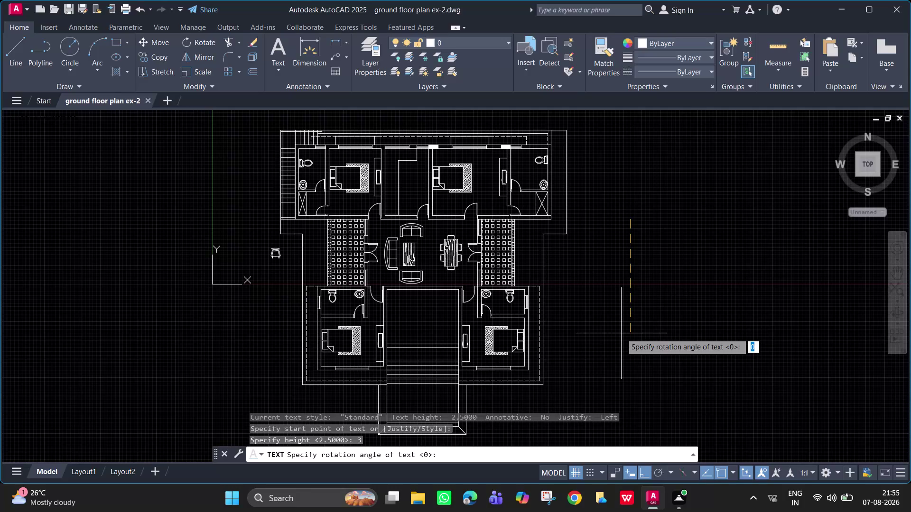
Complete the first BED ROOM label at 0 rotation.
key(0)
key(Return)
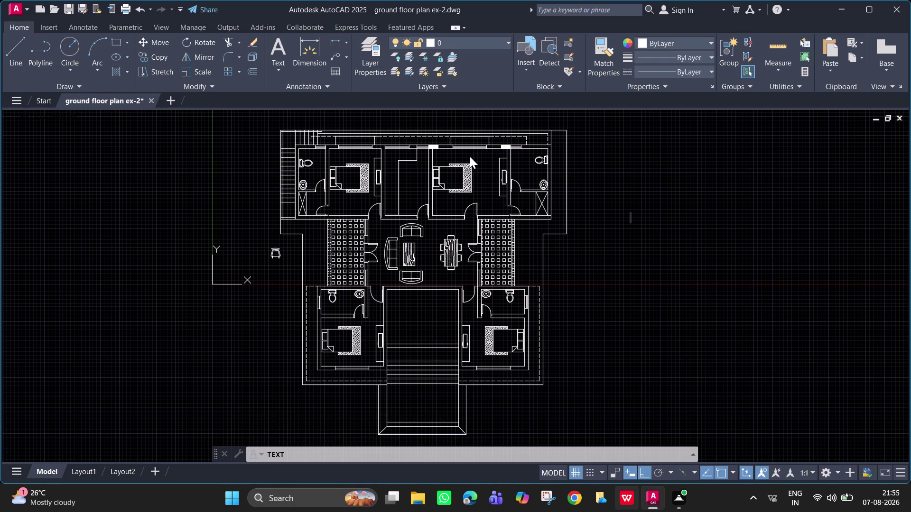
text(BED R)
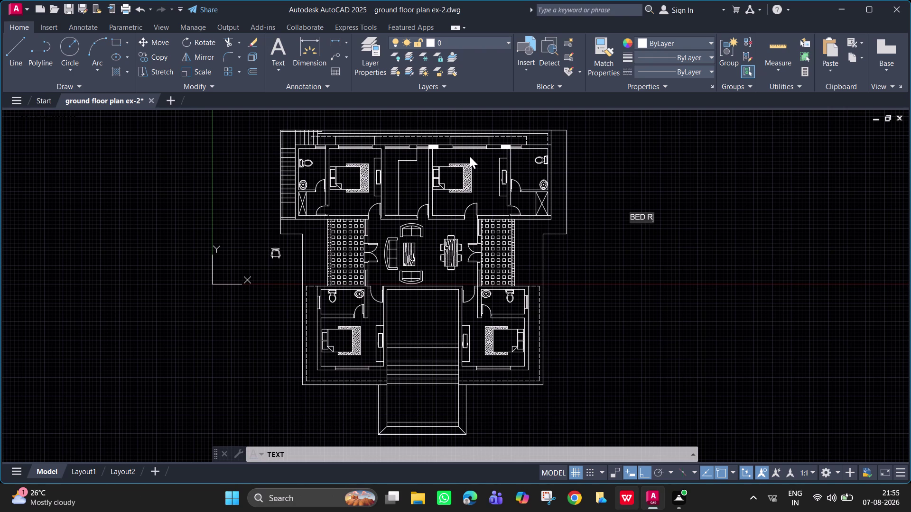
text(O)
text(OM)
key(Return)
key(Return)
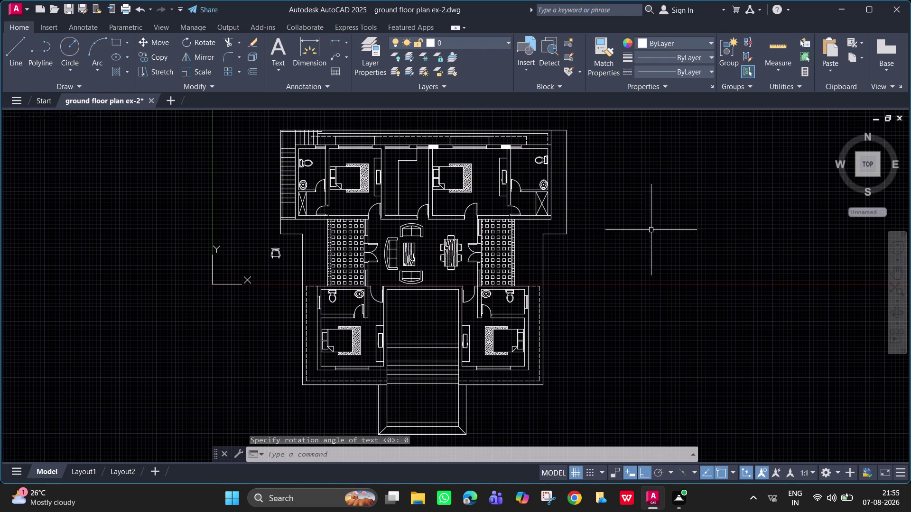
Erase the selected object and pan to leave space right of the plan.
scroll(down, 3)
scroll(up, 3)
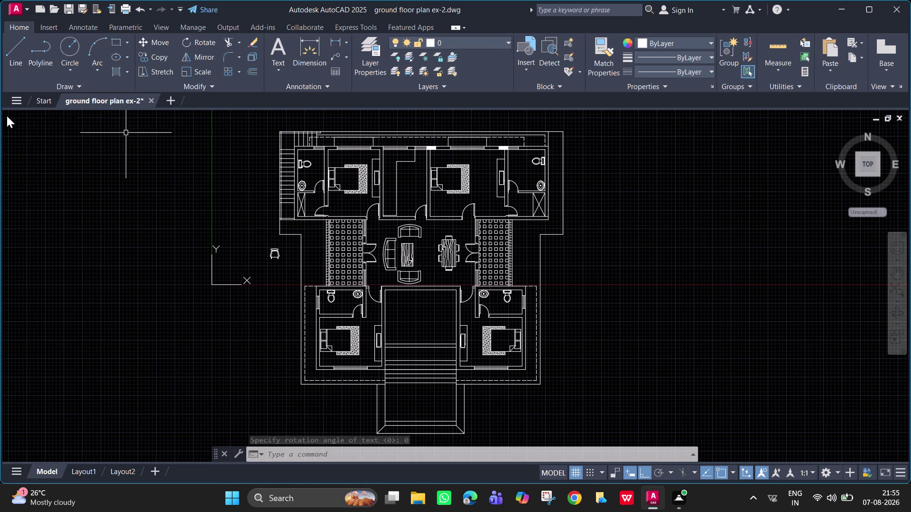
click(271, 255)
key(Delete)
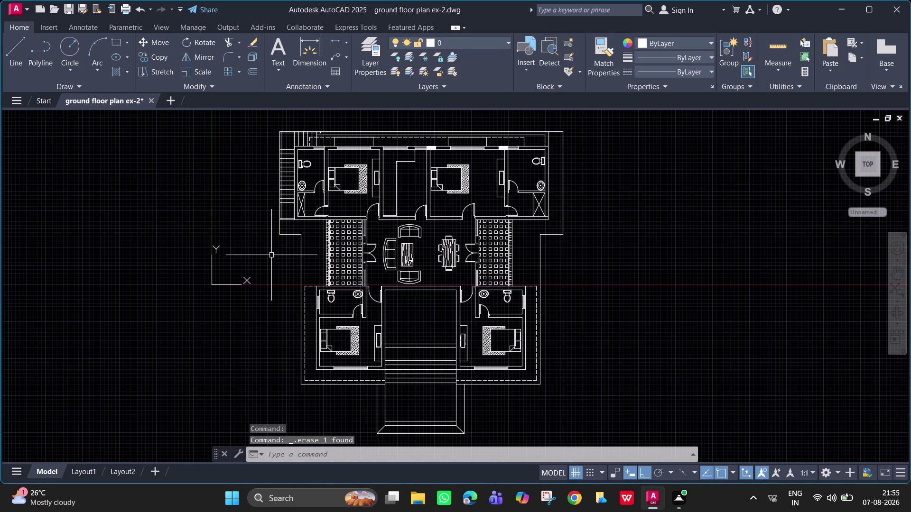
scroll(down, 3)
scroll(down, 3)
middle_drag(633, 195, 468, 160)
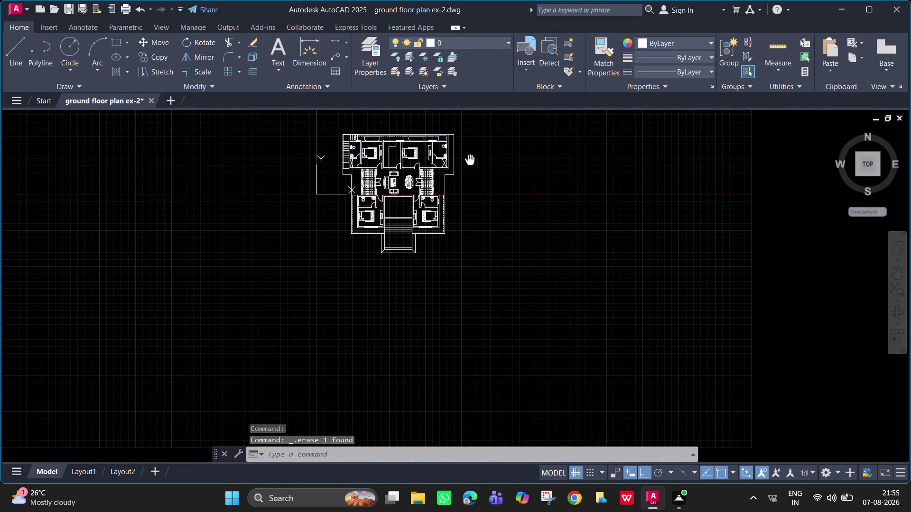
middle_drag(468, 160, 495, 189)
scroll(up, 3)
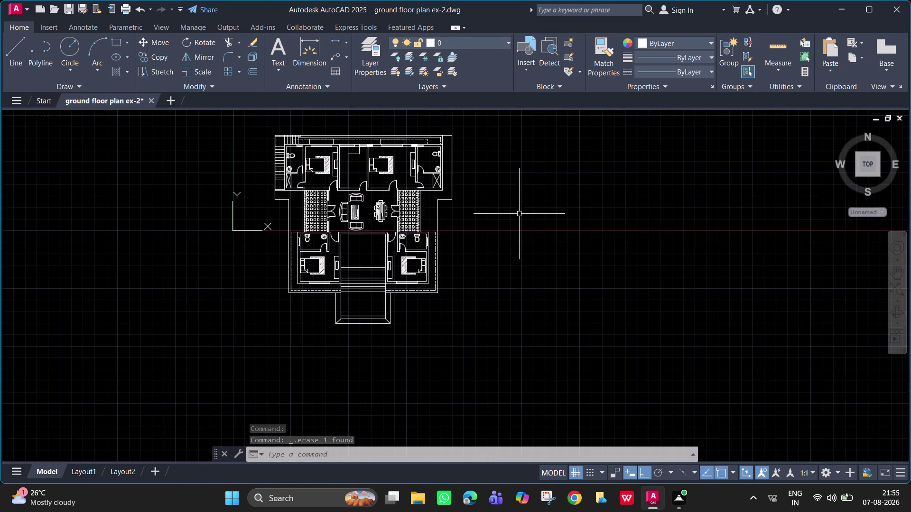
middle_drag(521, 216, 568, 281)
scroll(up, 3)
middle_drag(566, 275, 574, 252)
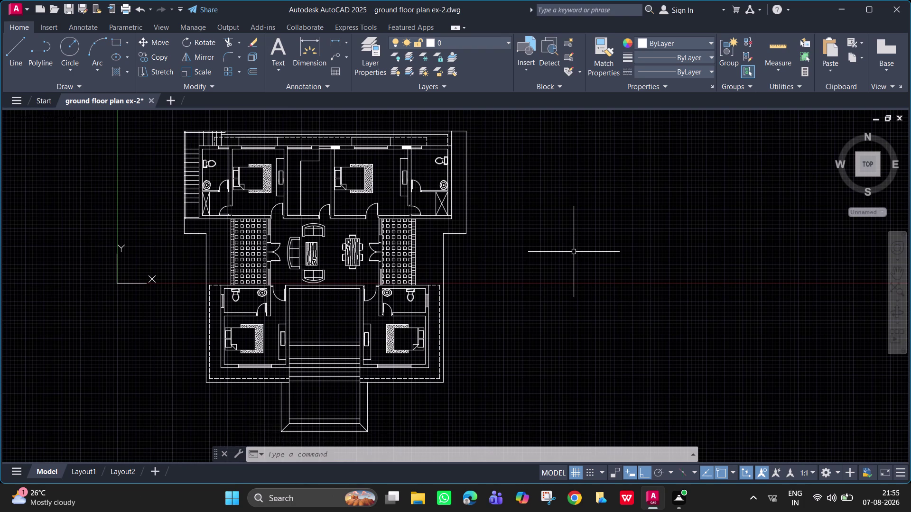
Place a BED ROOM single-line label, height 3, rotation 0, right of the plan.
text(DT)
key(space)
click(549, 206)
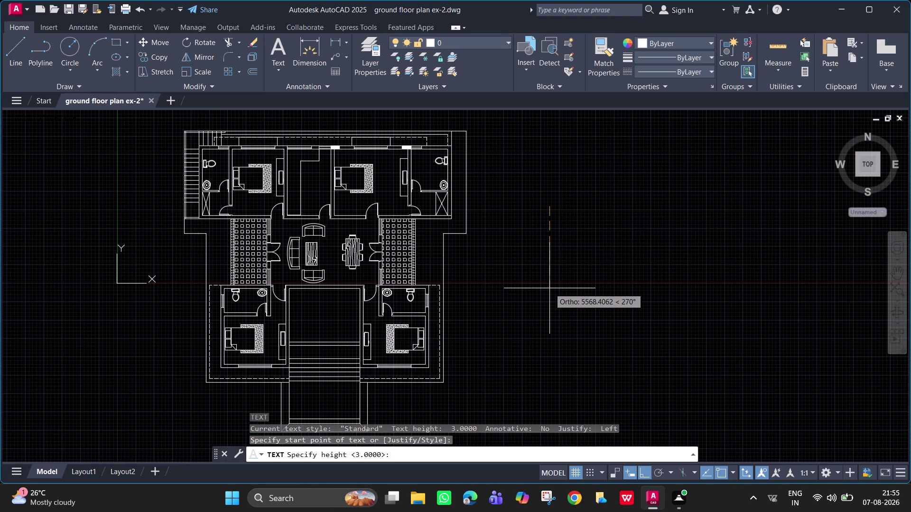
key(3)
key(Return)
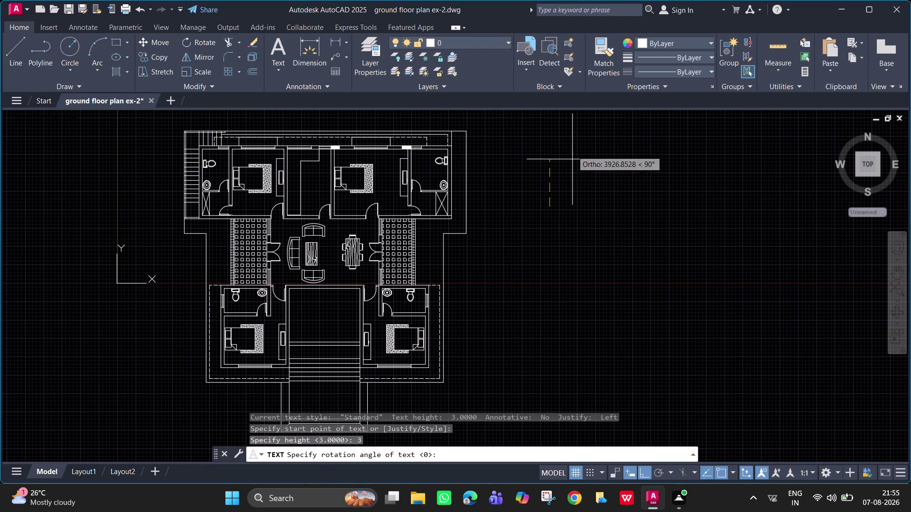
key(0)
key(Return)
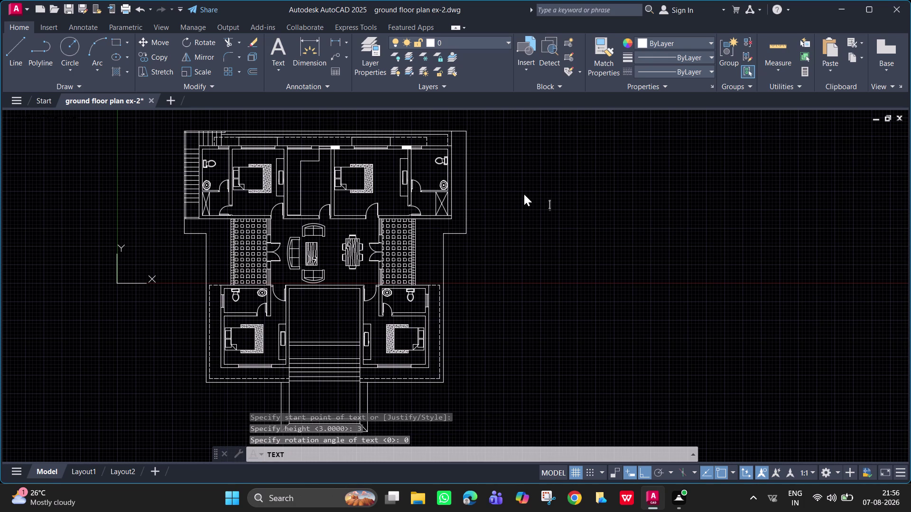
text(BE)
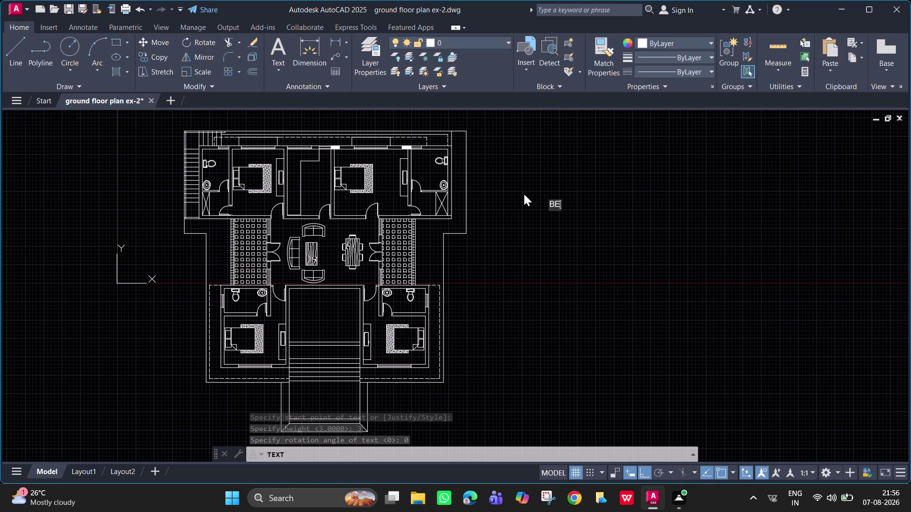
text(D ROO)
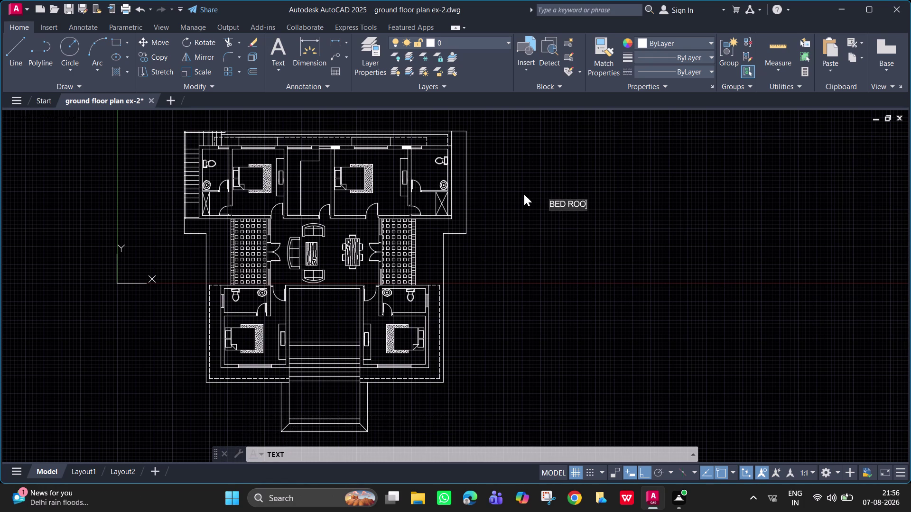
text(M)
key(space)
key(space)
key(Return)
key(Return)
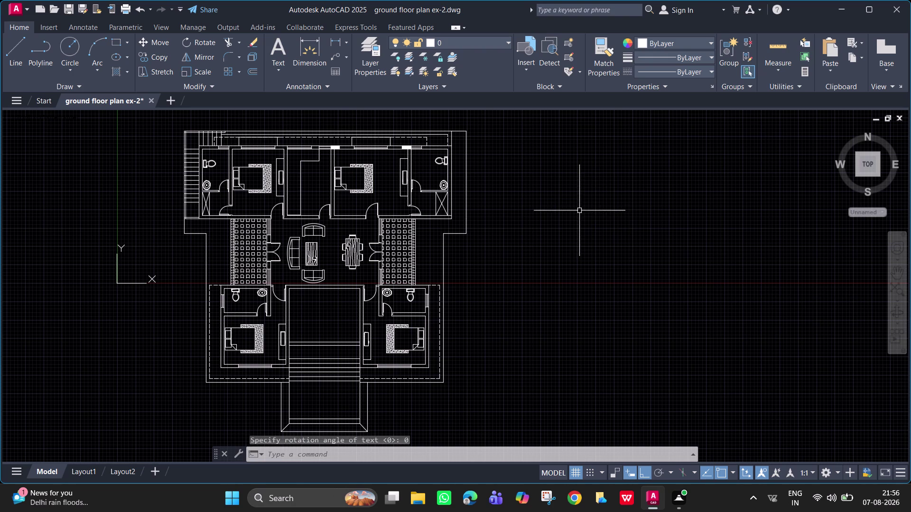
Add another height-3 BED ROOM label slightly further right.
scroll(down, 3)
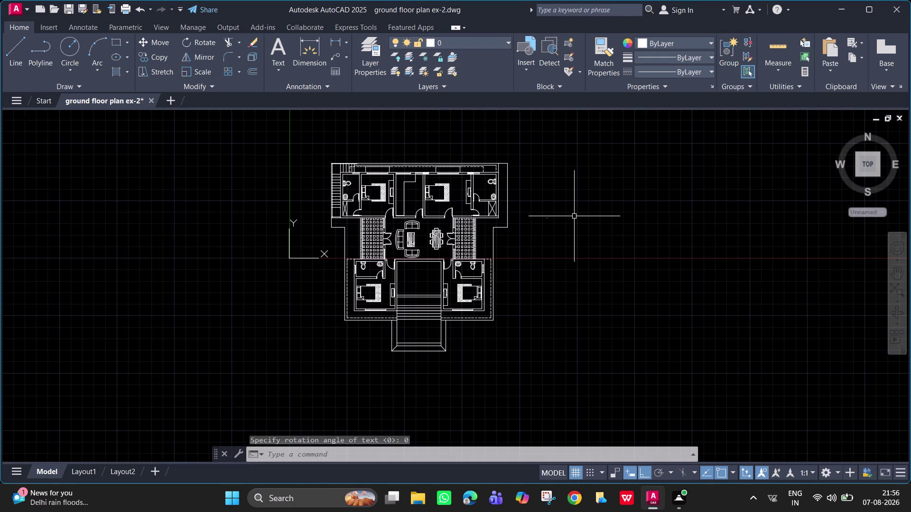
text(DT)
key(space)
click(564, 207)
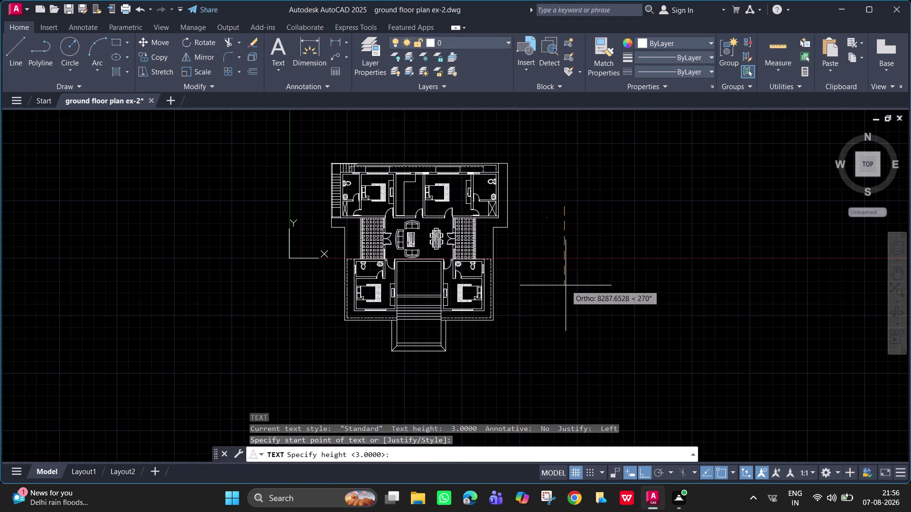
key(3)
key(Return)
key(0)
key(Return)
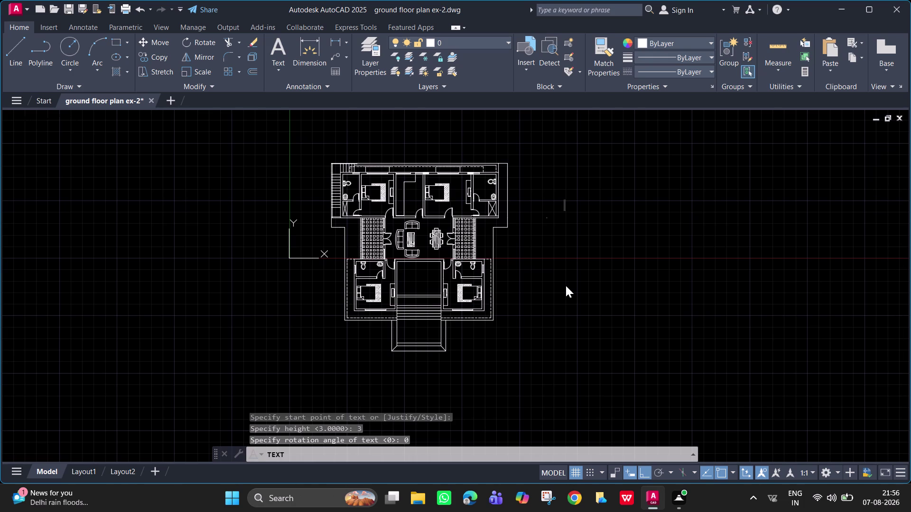
text(BED R)
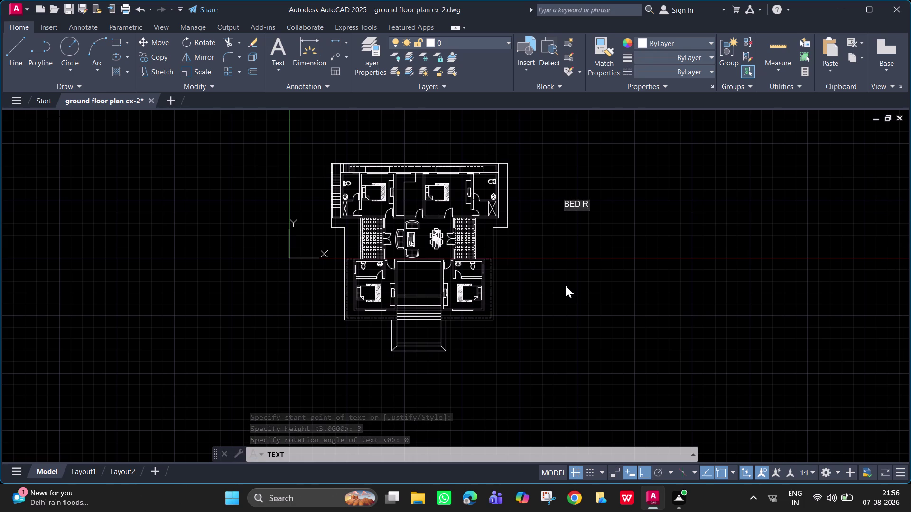
text(OOM)
key(Return)
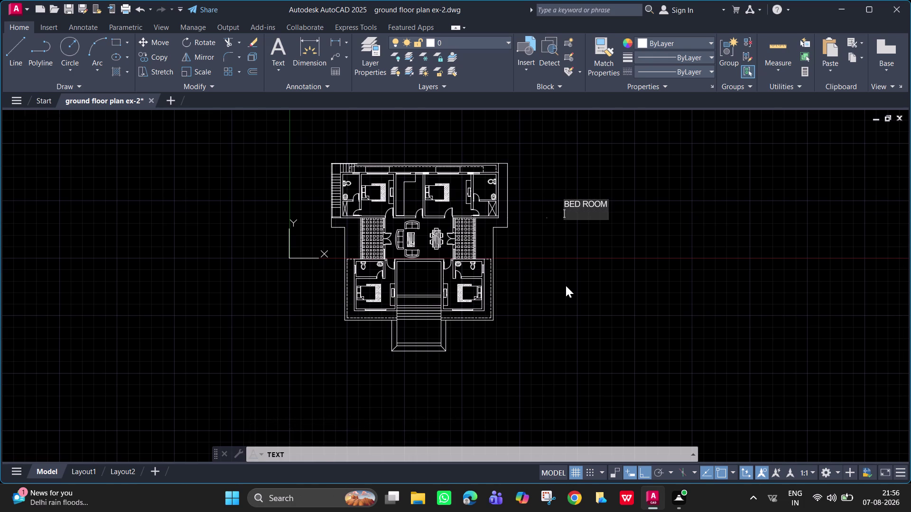
key(Return)
key(Return)
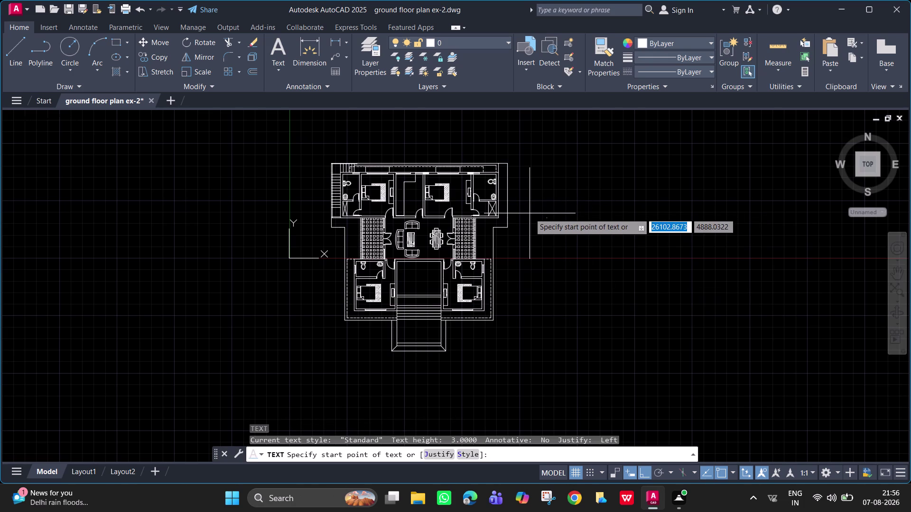
Pan and zoom around the floor plan to bring the bedrooms into view.
scroll(down, 3)
scroll(down, 3)
middle_drag(534, 223, 742, 448)
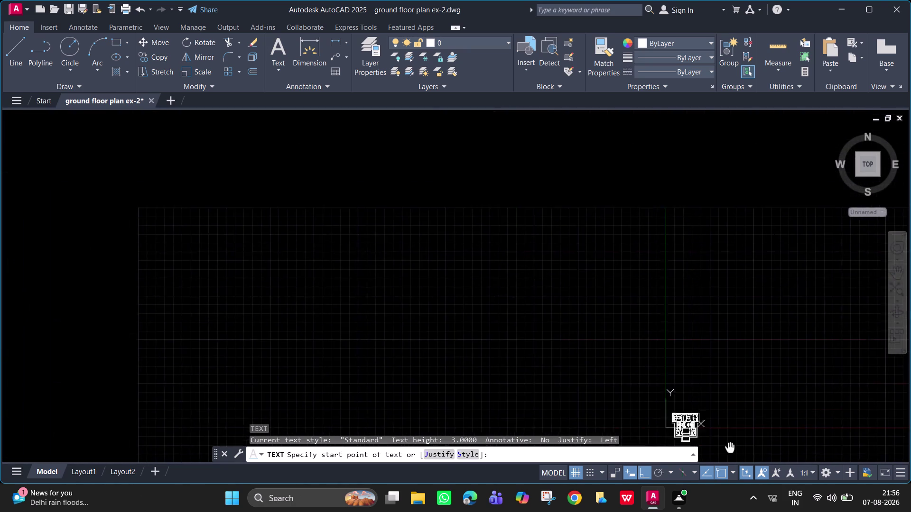
middle_drag(742, 448, 419, 339)
scroll(up, 3)
middle_drag(409, 289, 573, 145)
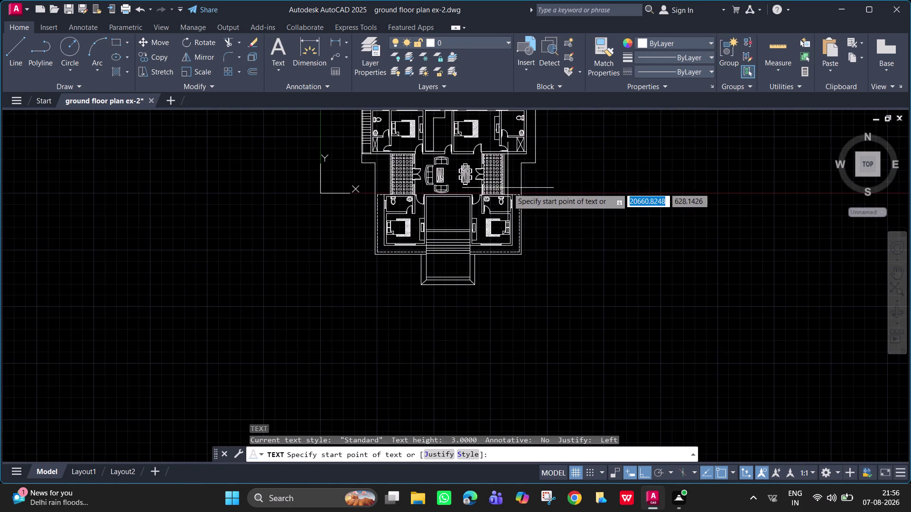
scroll(up, 3)
middle_drag(508, 188, 701, 482)
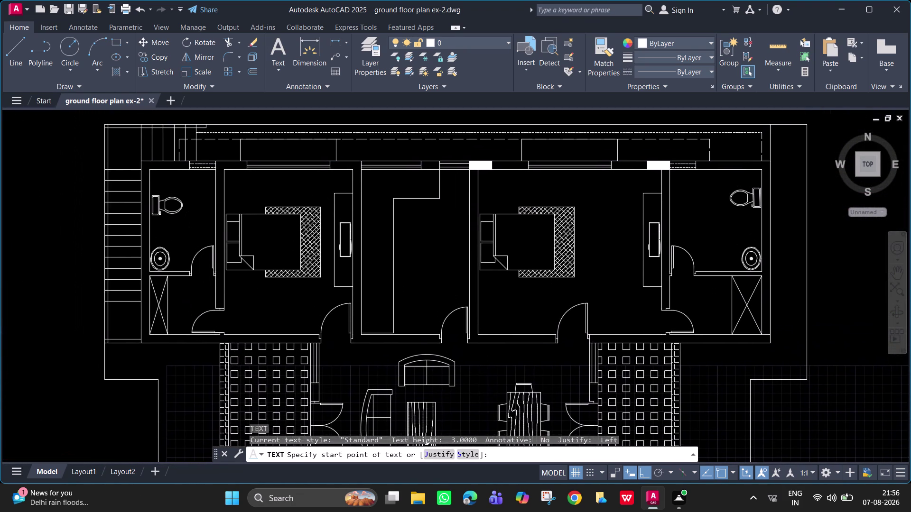
middle_drag(701, 482, 556, 242)
middle_drag(569, 202, 667, 77)
middle_drag(497, 300, 531, 202)
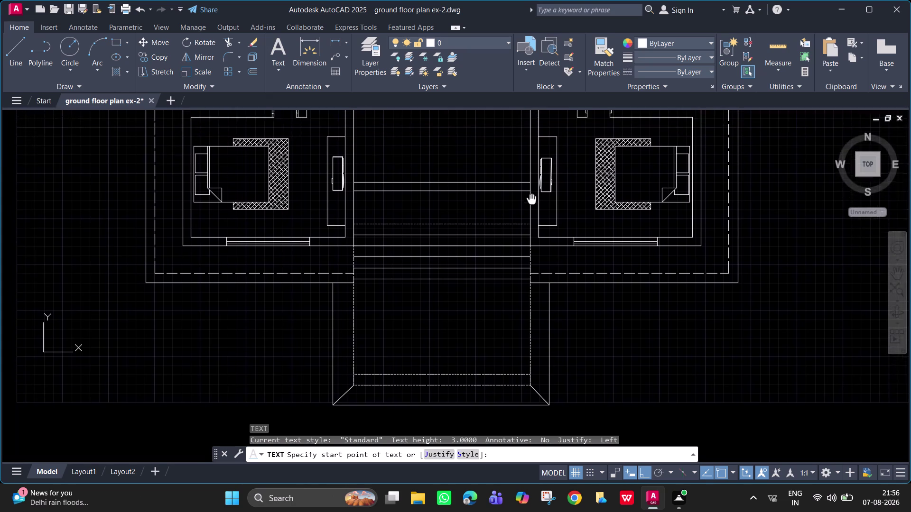
middle_drag(532, 203, 480, 318)
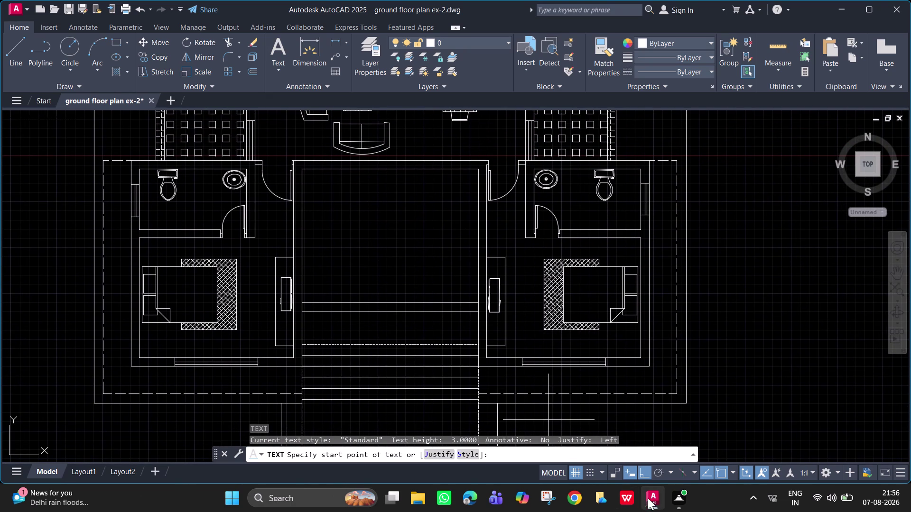
Switch off orthogonal mode and automatic constraint inference in the status bar.
click(651, 471)
click(644, 471)
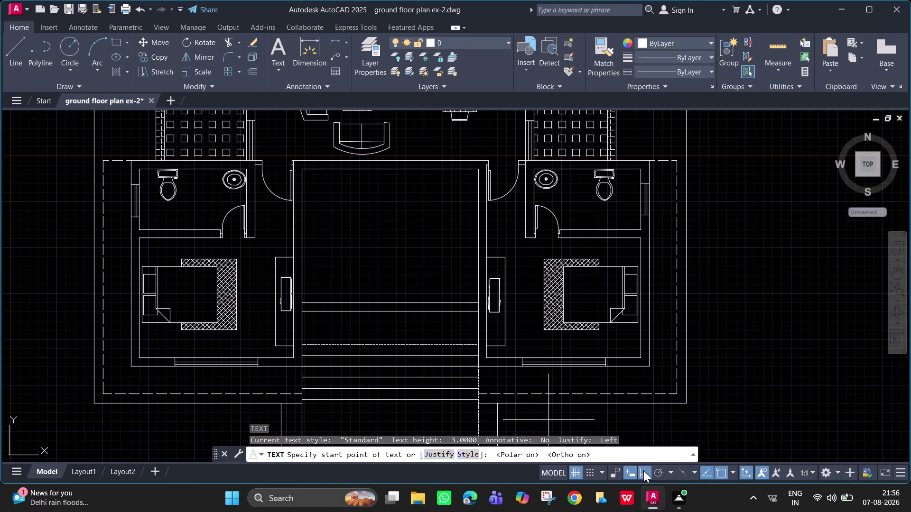
click(636, 472)
click(642, 471)
click(610, 470)
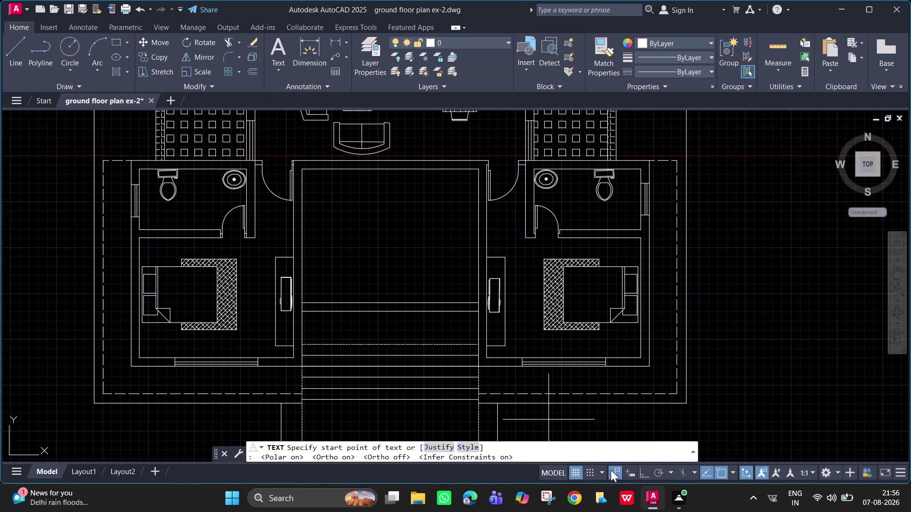
click(636, 482)
click(631, 475)
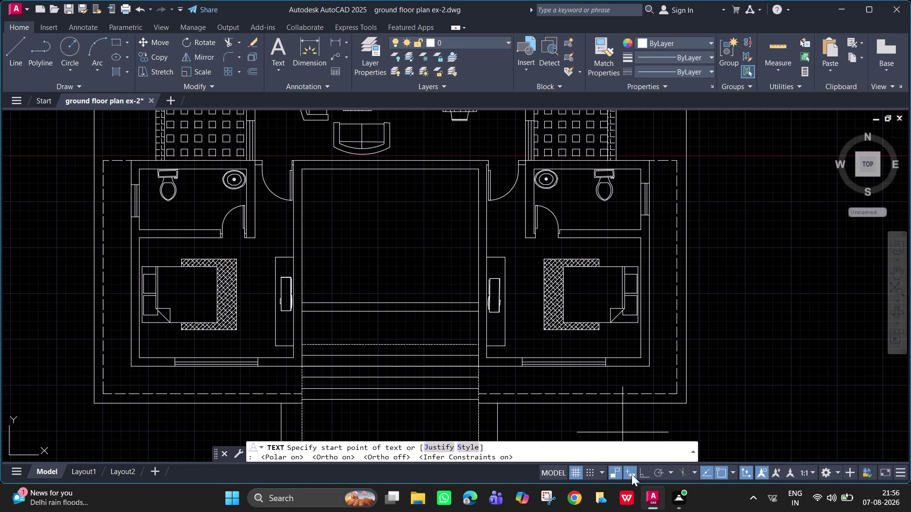
click(608, 474)
click(613, 474)
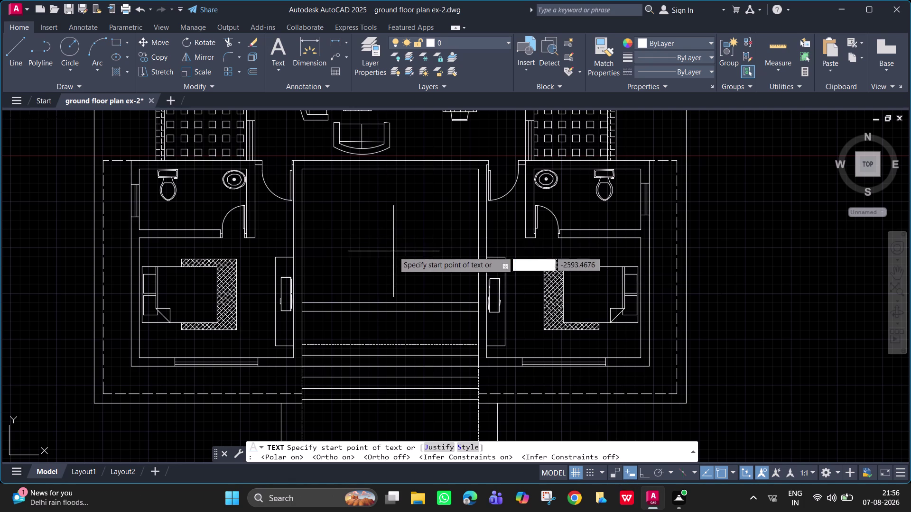
Centre the upper-left bedroom and cancel a mistaken DT command.
middle_drag(402, 262, 487, 419)
middle_drag(396, 217, 458, 351)
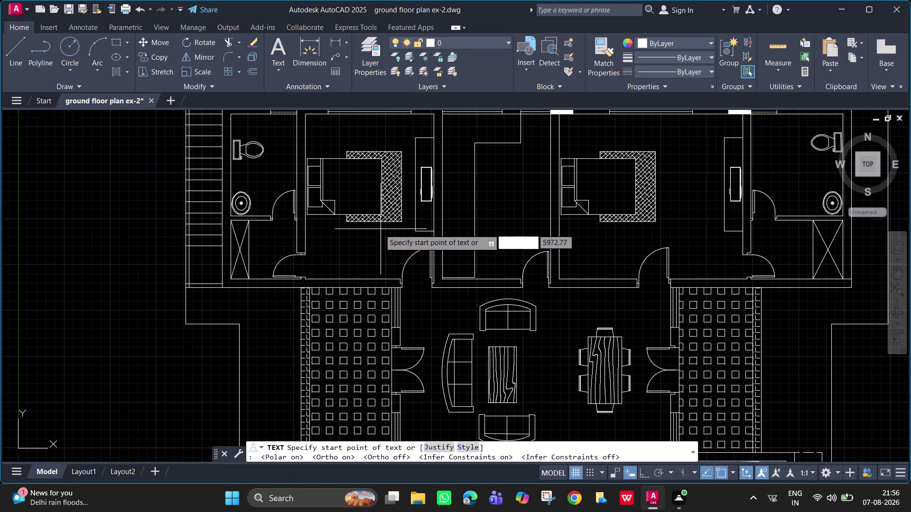
scroll(up, 3)
middle_drag(379, 229, 371, 234)
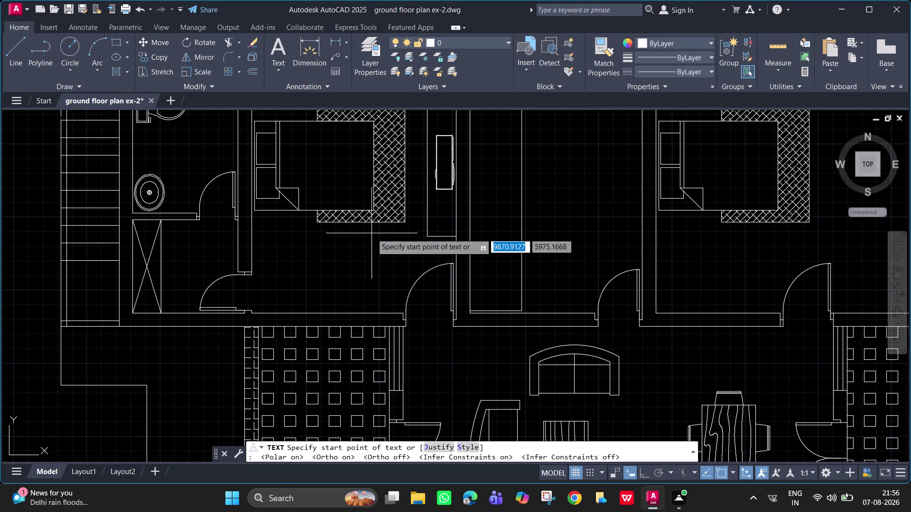
text(DT)
key(space)
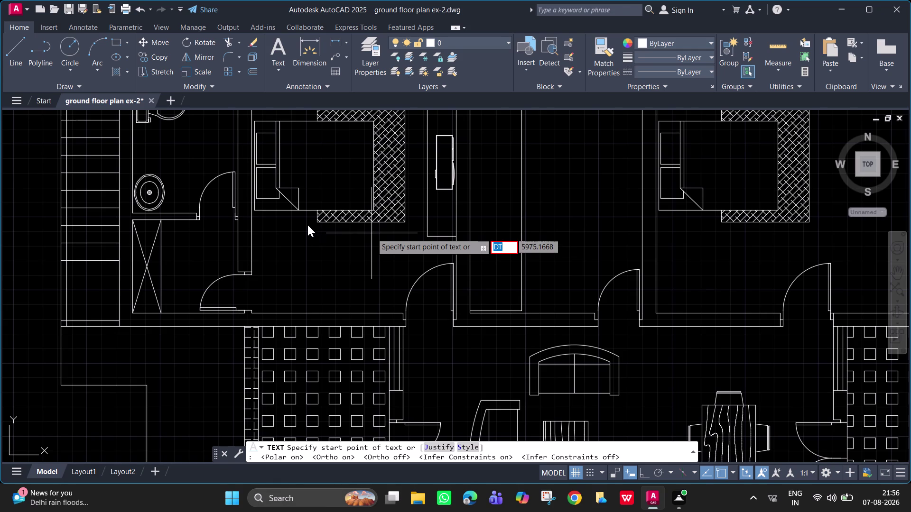
key(Escape)
key(Escape)
key(Escape)
Type a BED ROOM label, height 3, rotation 0, inside the upper-left bedroom.
text(DT)
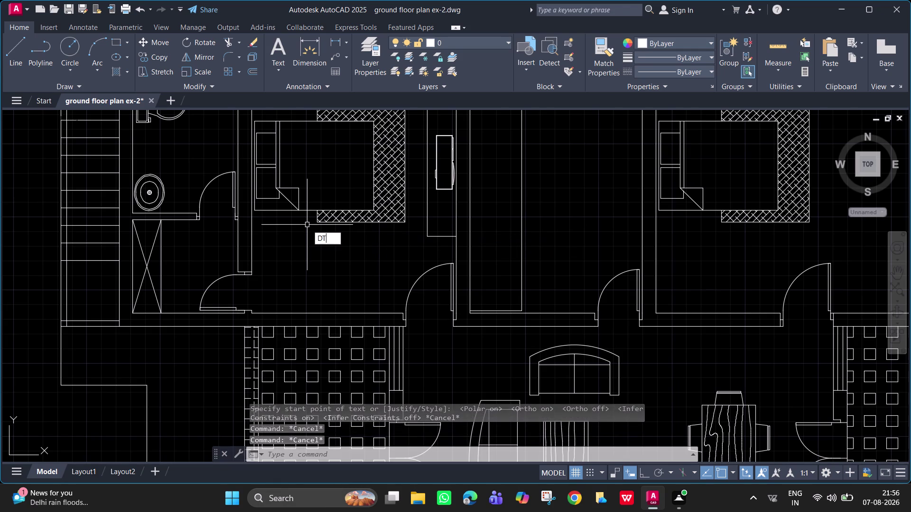
key(space)
click(292, 246)
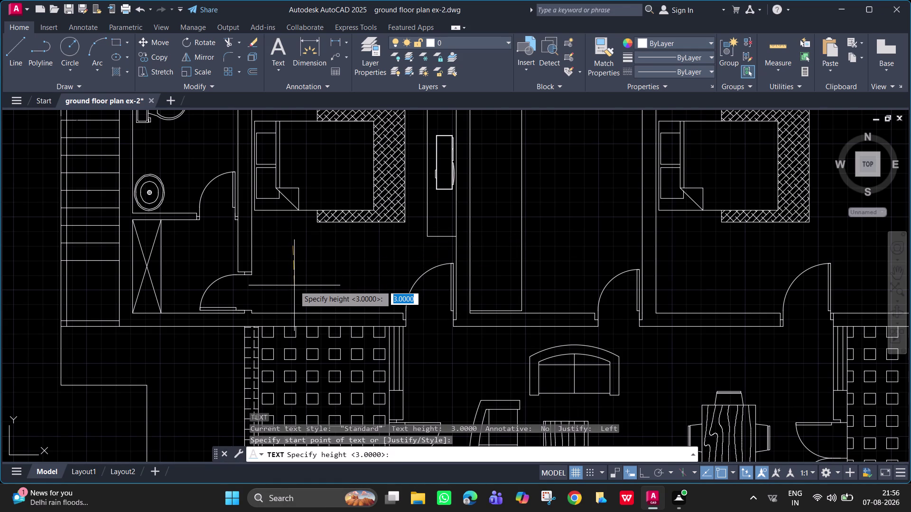
key(3)
key(Return)
key(0)
key(Return)
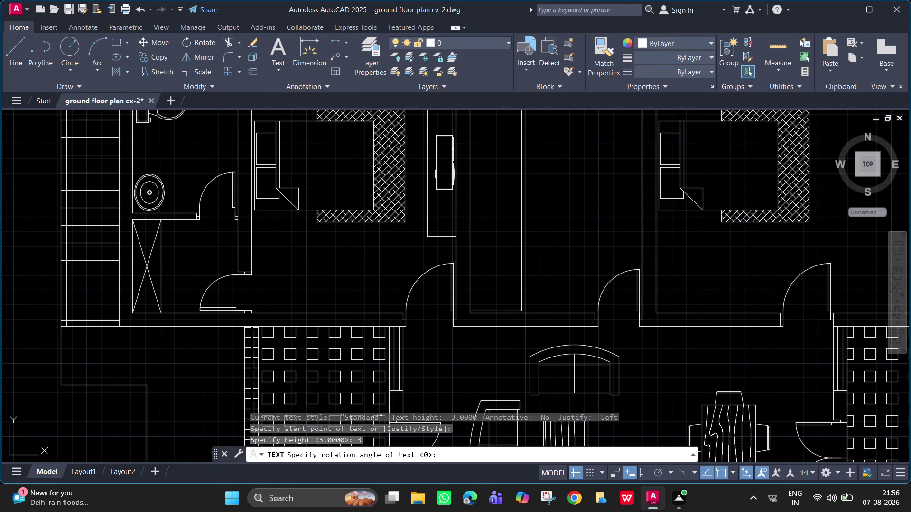
text(BE)
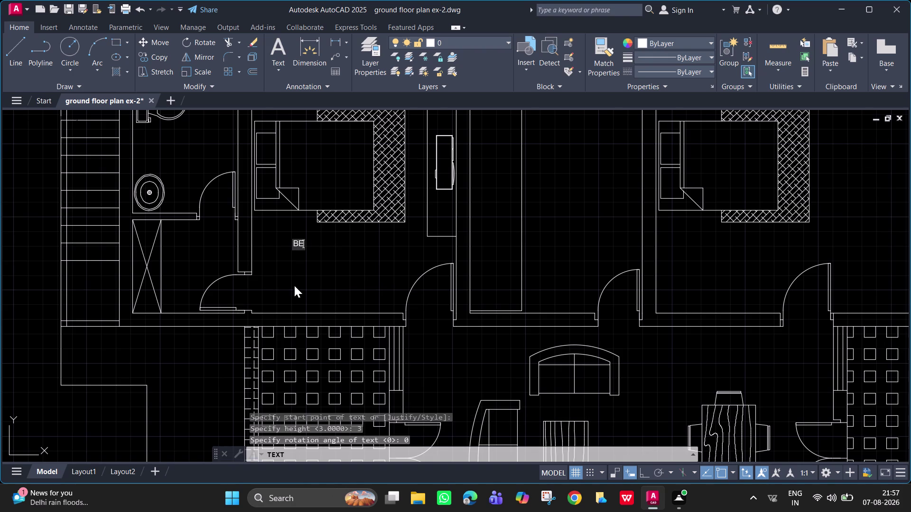
text(D ROOM)
key(Return)
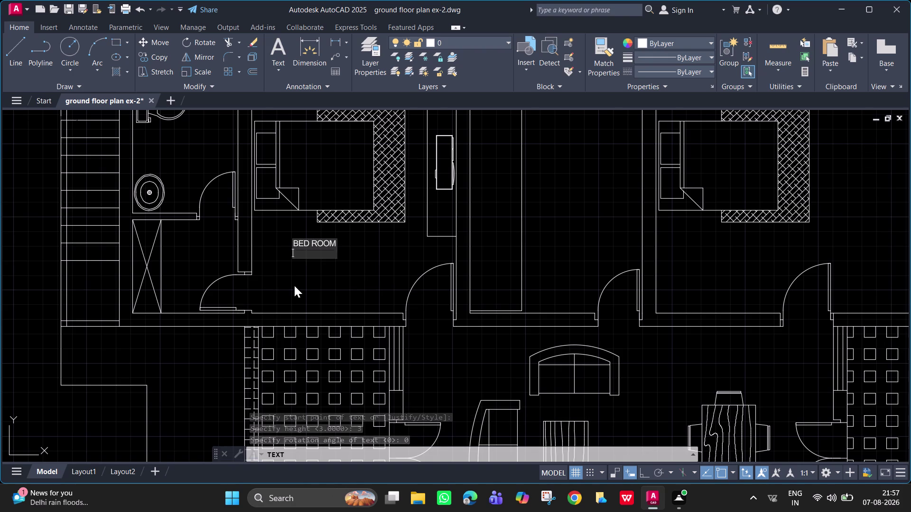
key(Return)
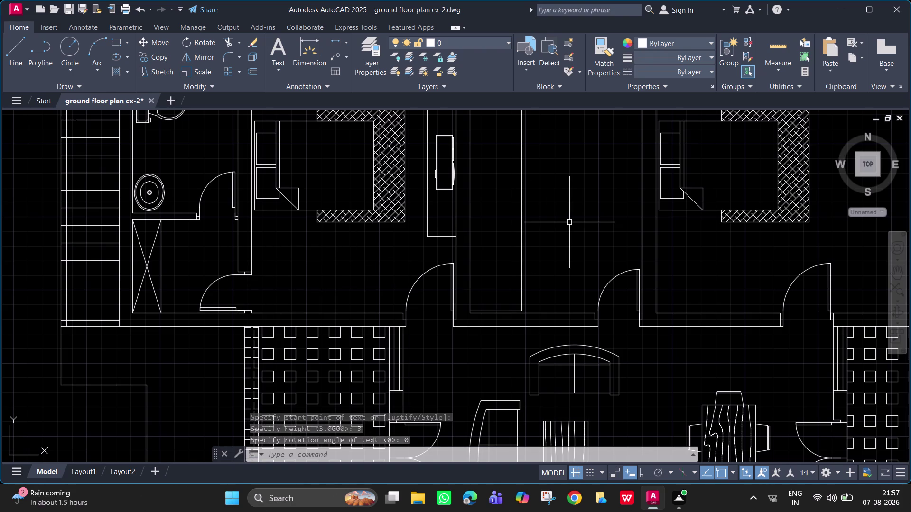
Recentre the whole house plan in view and save the drawing.
scroll(down, 3)
scroll(down, 3)
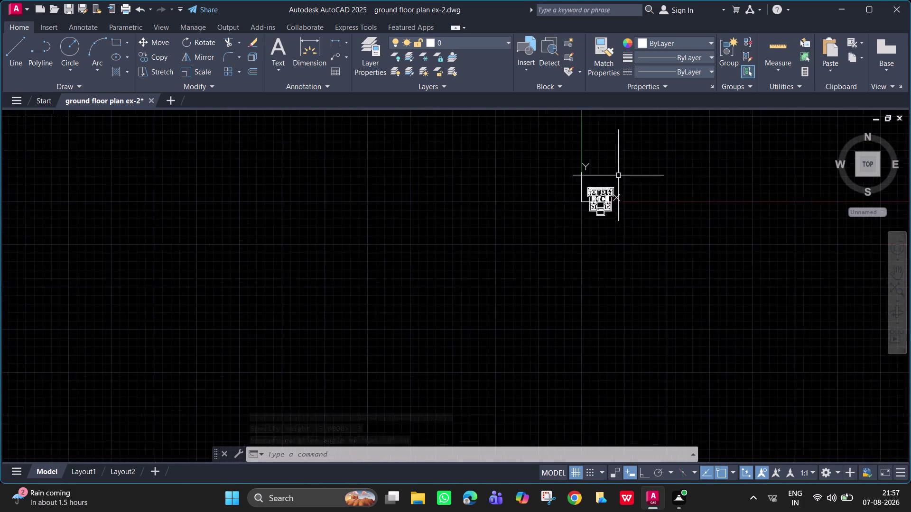
scroll(down, 3)
scroll(down, 3)
middle_drag(736, 225, 635, 263)
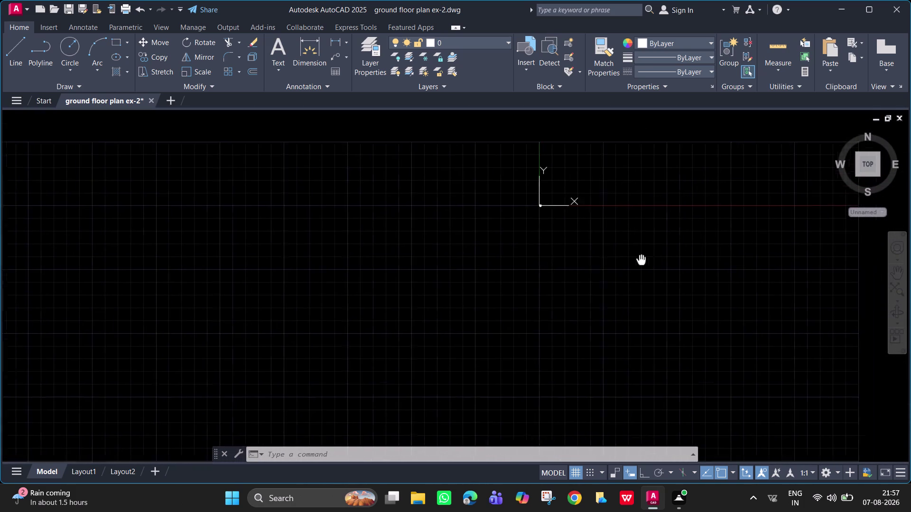
middle_drag(636, 263, 598, 274)
scroll(up, 3)
middle_drag(520, 194, 501, 279)
scroll(down, 3)
scroll(up, 3)
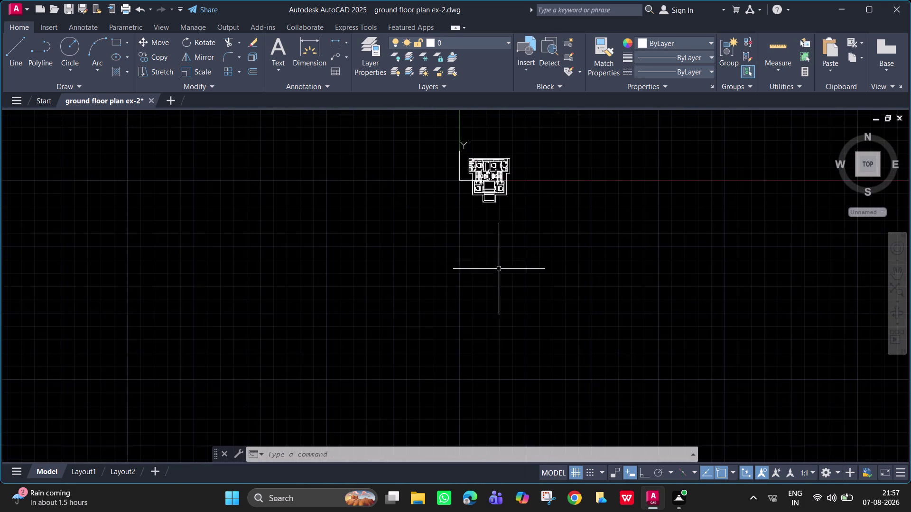
scroll(up, 3)
middle_drag(499, 269, 483, 369)
scroll(up, 3)
middle_drag(486, 230, 490, 299)
scroll(up, 3)
scroll(down, 3)
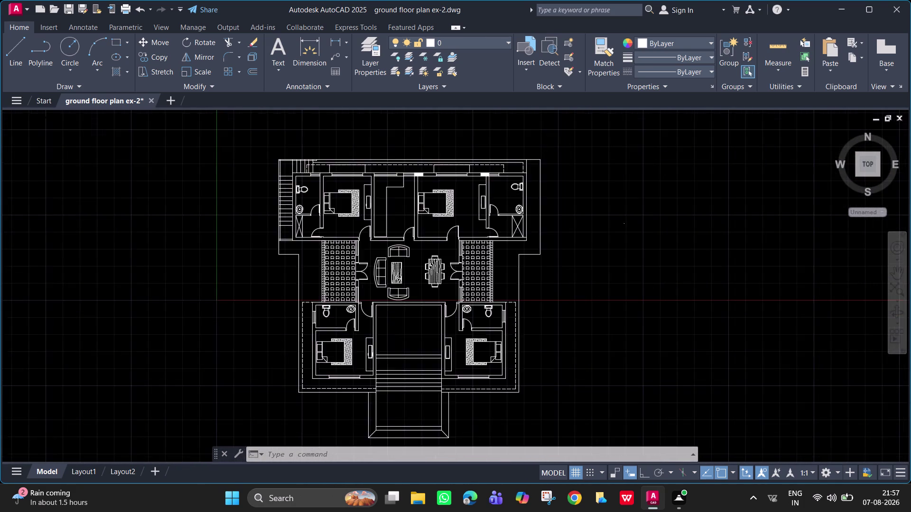
scroll(up, 3)
middle_drag(487, 289, 566, 325)
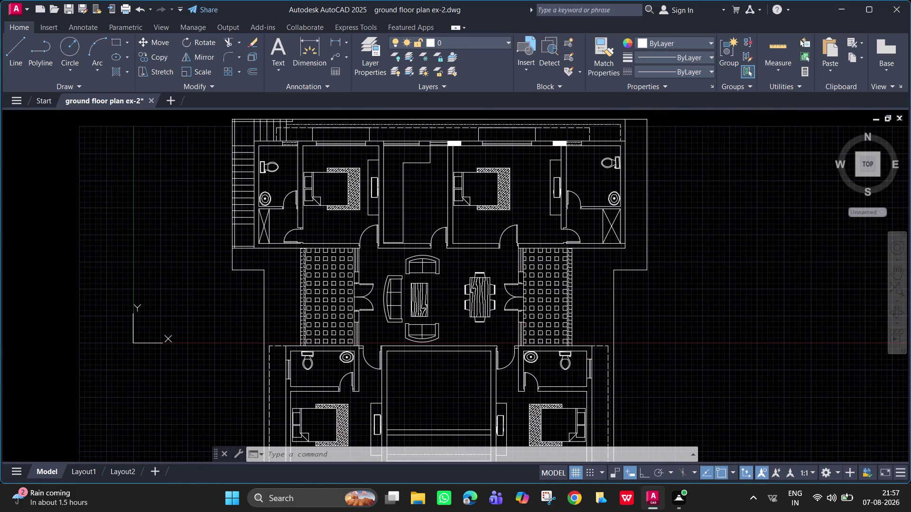
key(ctrl+s)
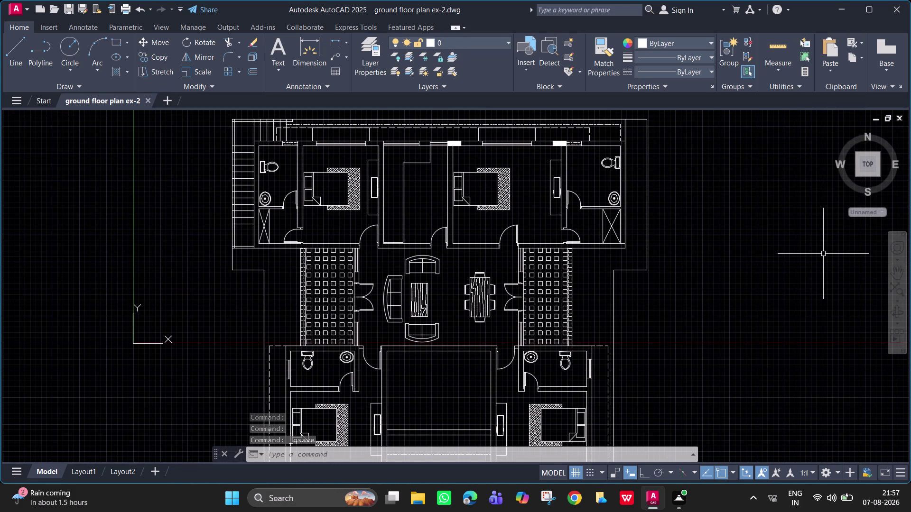
Start single-line text right of the plan with height 5 and rotation 0.
text(DT)
key(space)
click(709, 281)
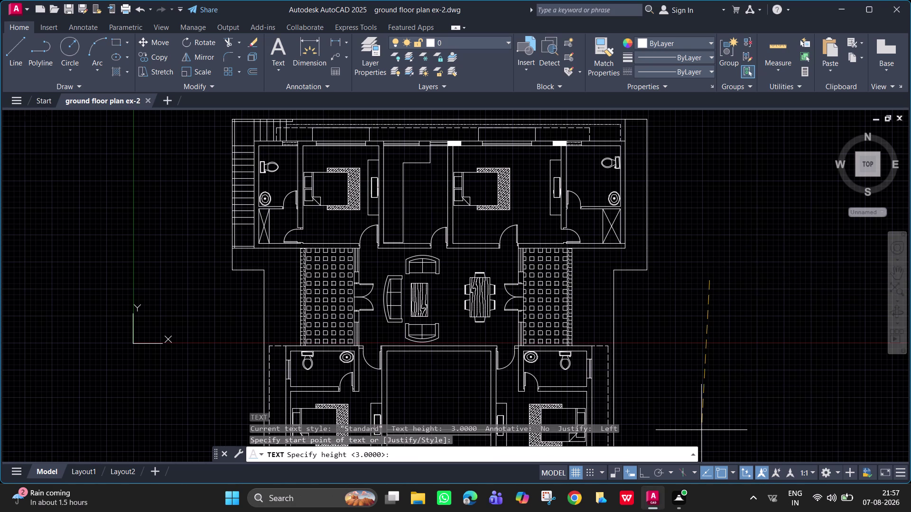
click(640, 479)
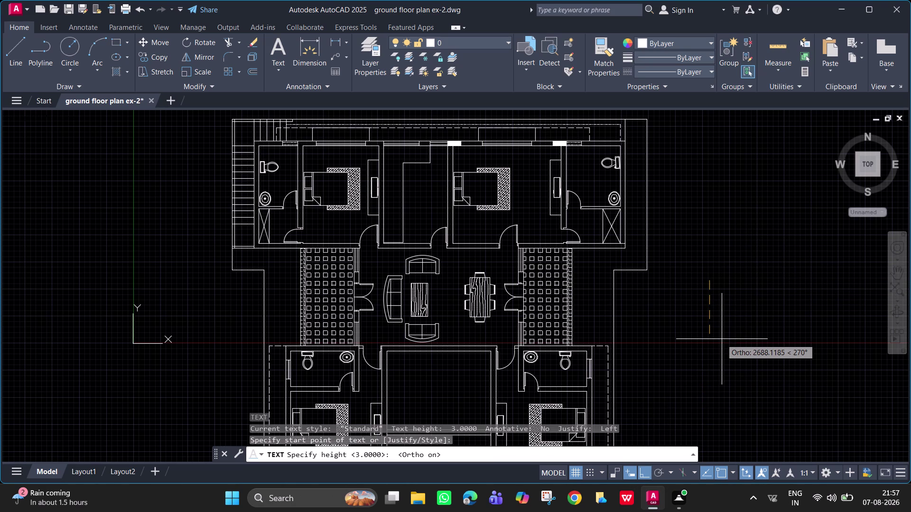
key(5)
key(Return)
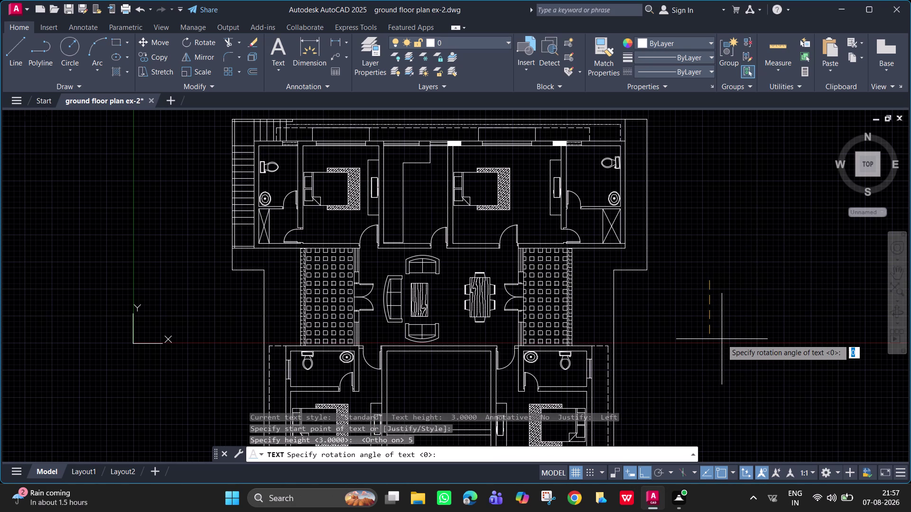
key(0)
key(Return)
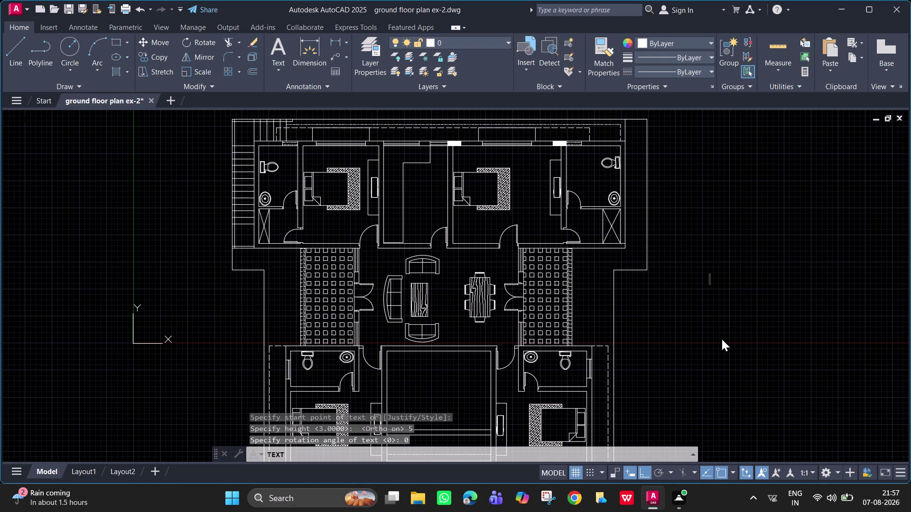
Type the BED ROOM text, fixing a typo, and finish the label.
text(BR)
key(BackSpace)
text(ED)
key(space)
text(R)
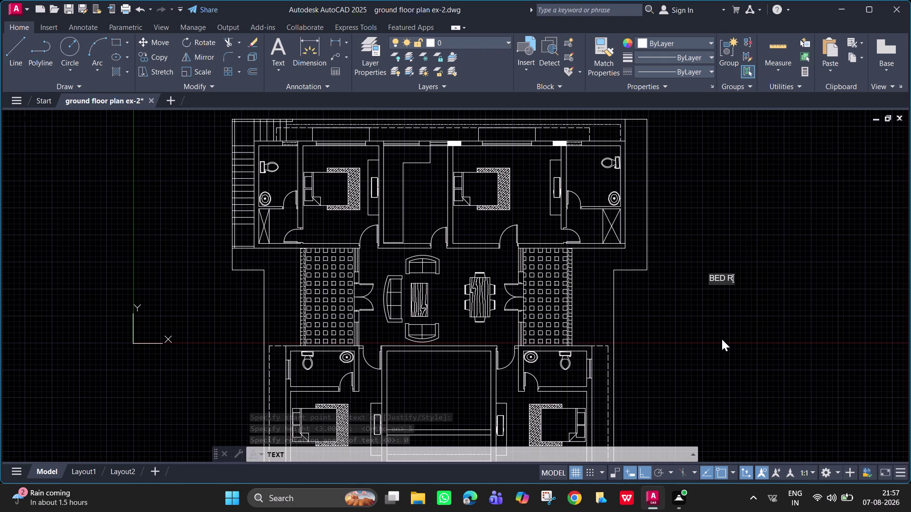
text(OOM)
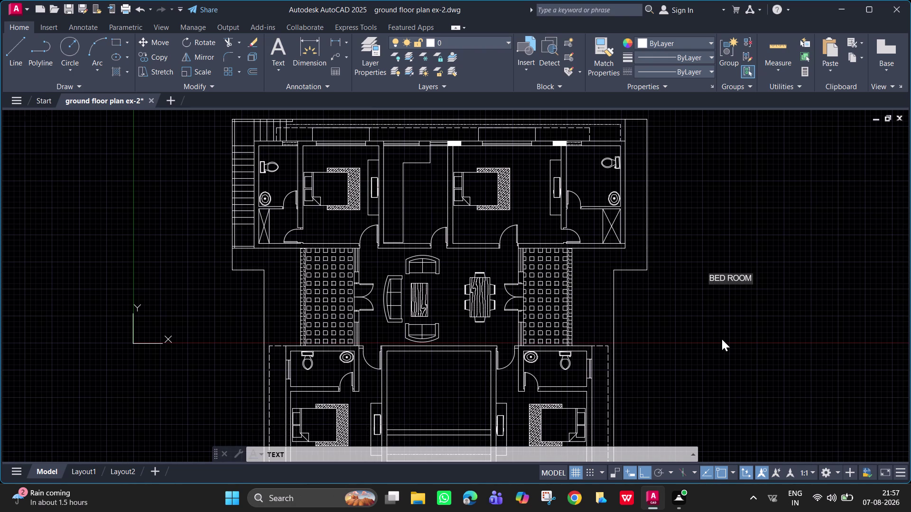
double_click(757, 326)
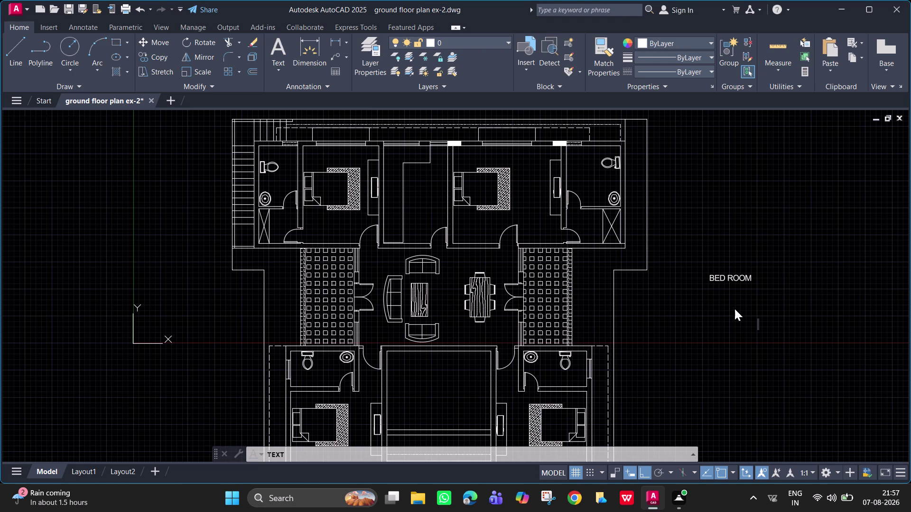
key(Return)
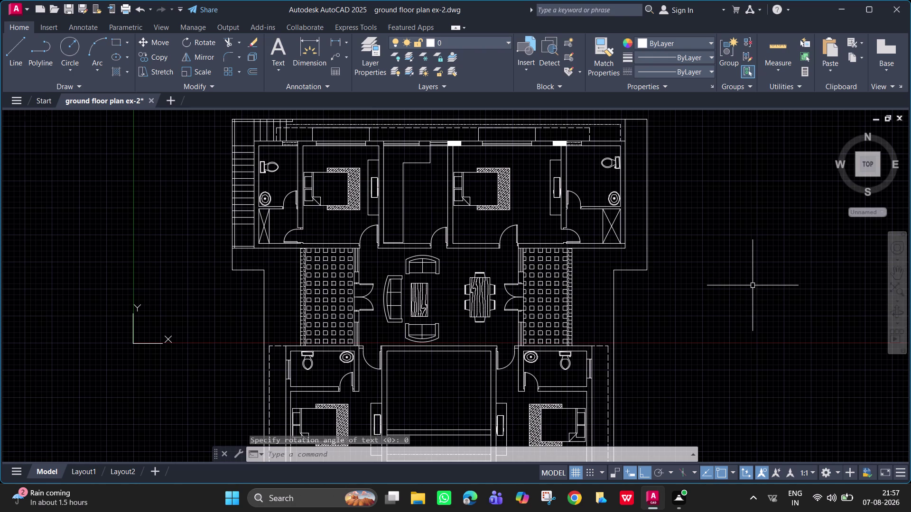
scroll(down, 3)
middle_drag(752, 286, 735, 282)
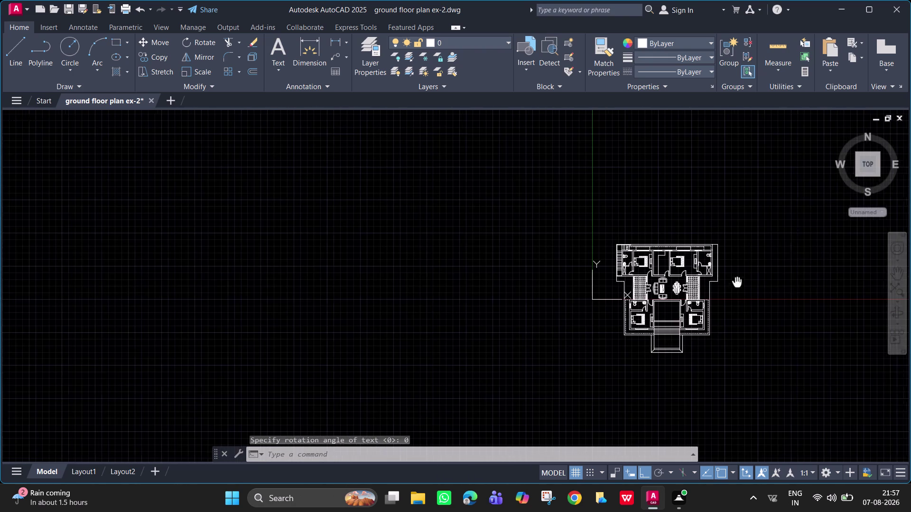
middle_drag(735, 282, 703, 264)
middle_drag(509, 260, 394, 292)
scroll(up, 3)
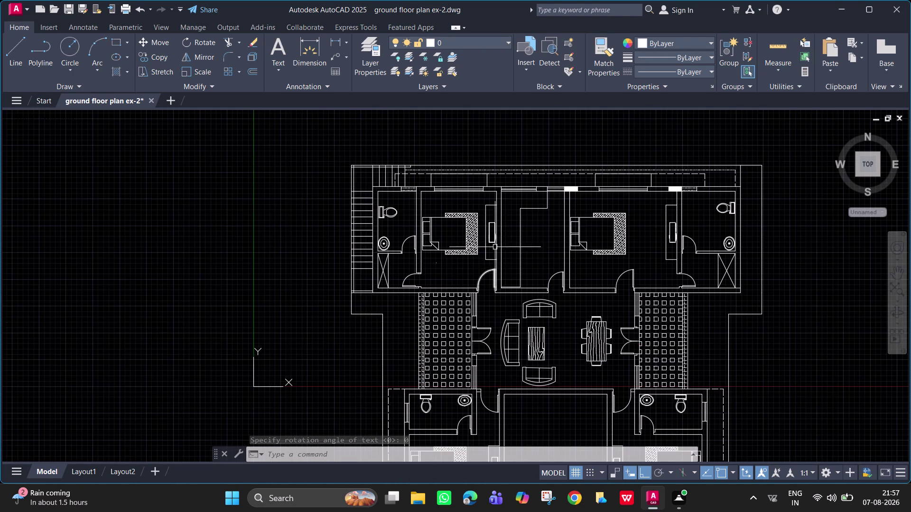
scroll(up, 3)
scroll(down, 3)
middle_drag(659, 313, 632, 252)
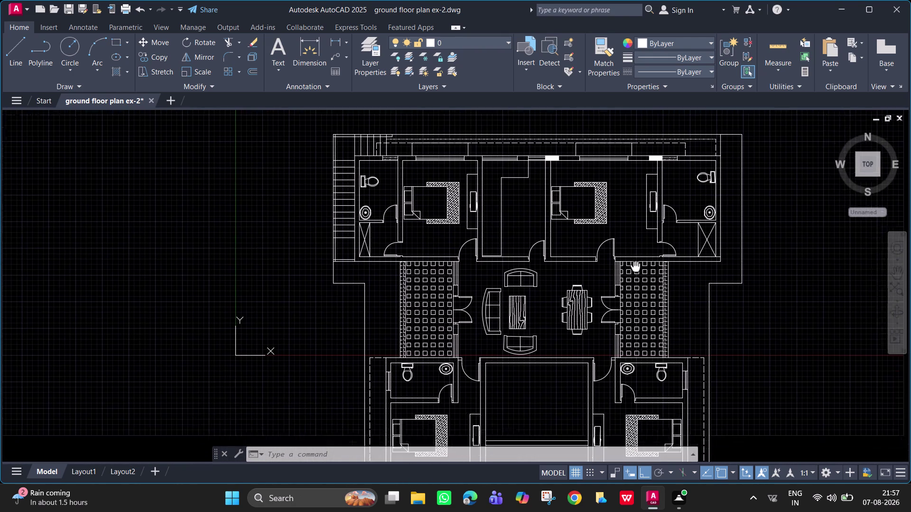
middle_drag(632, 251, 624, 175)
middle_drag(723, 251, 360, 373)
scroll(down, 3)
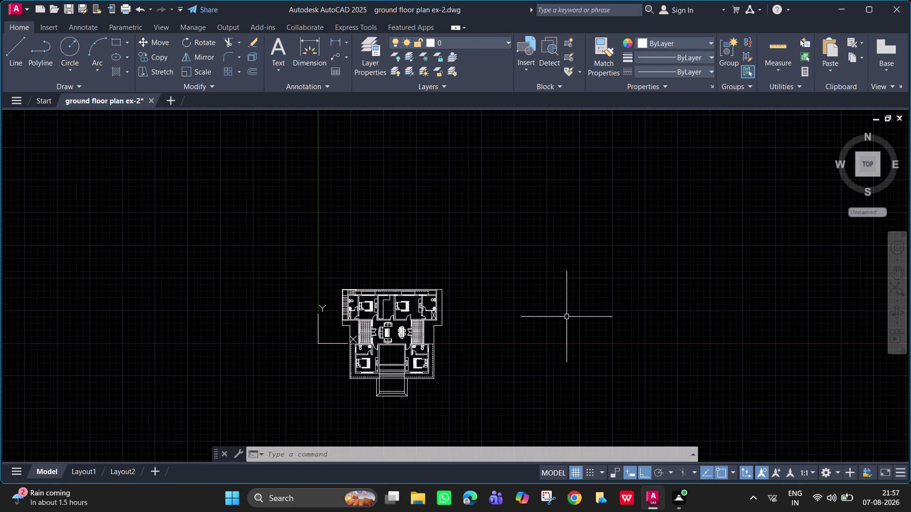
scroll(down, 3)
scroll(down, 3)
scroll(down, 3)
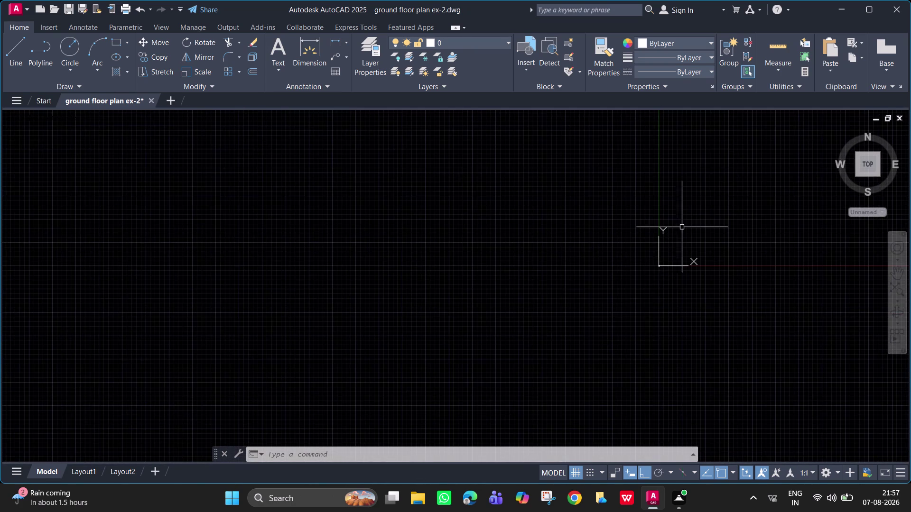
scroll(down, 3)
scroll(down, 3)
middle_drag(701, 193, 628, 229)
scroll(up, 3)
scroll(up, 3)
middle_drag(594, 217, 598, 405)
scroll(up, 3)
middle_drag(519, 319, 571, 178)
scroll(up, 3)
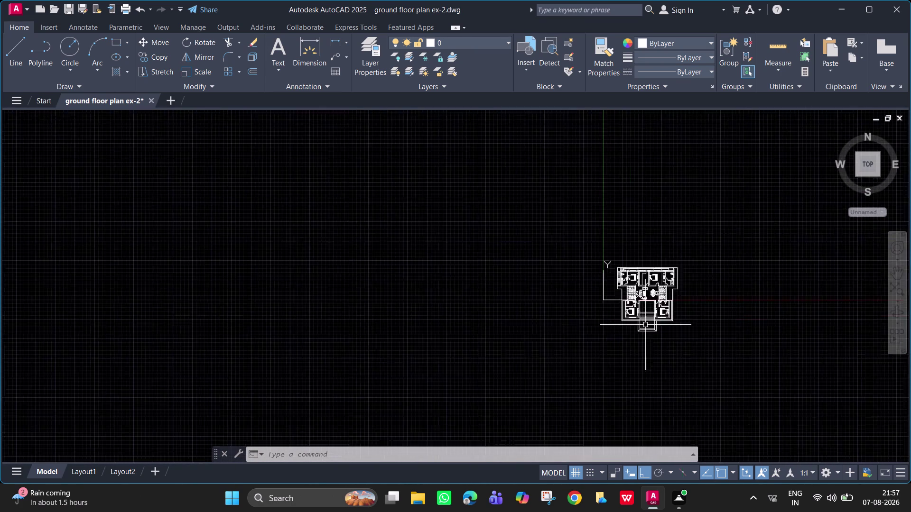
scroll(up, 3)
middle_drag(645, 314, 595, 274)
scroll(up, 3)
scroll(up, 3)
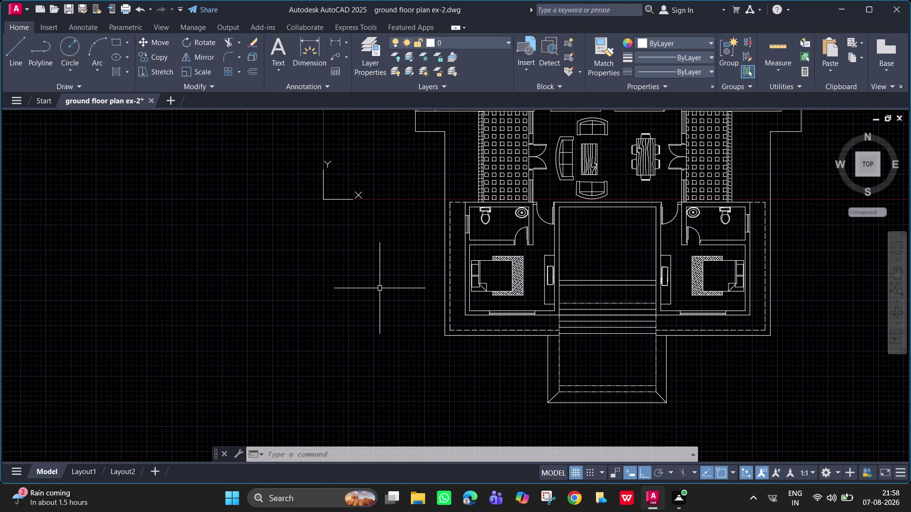
text(MT)
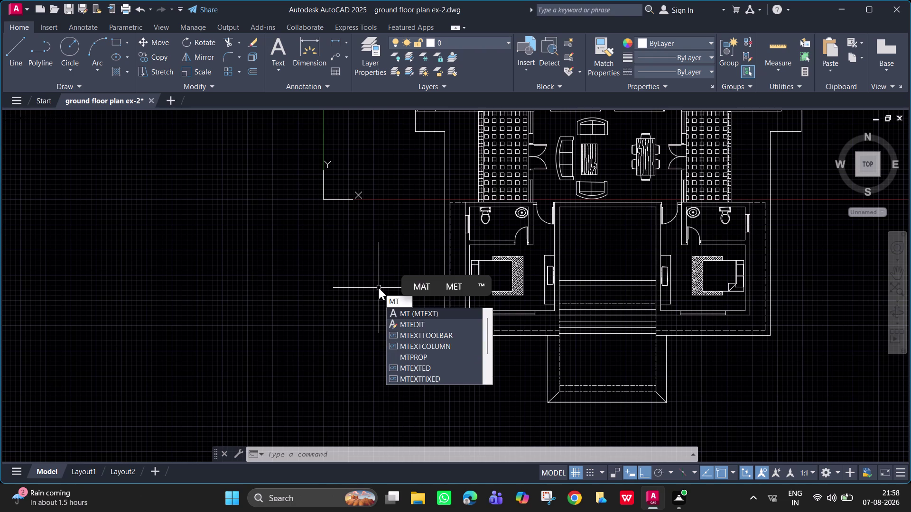
Draw a multiline text box left of the plan and type BED ROOM.
key(Return)
click(176, 233)
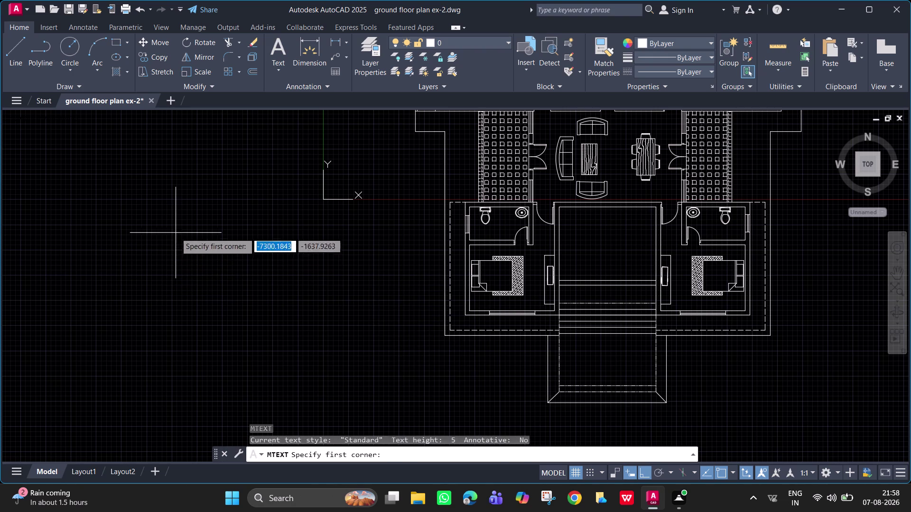
click(275, 325)
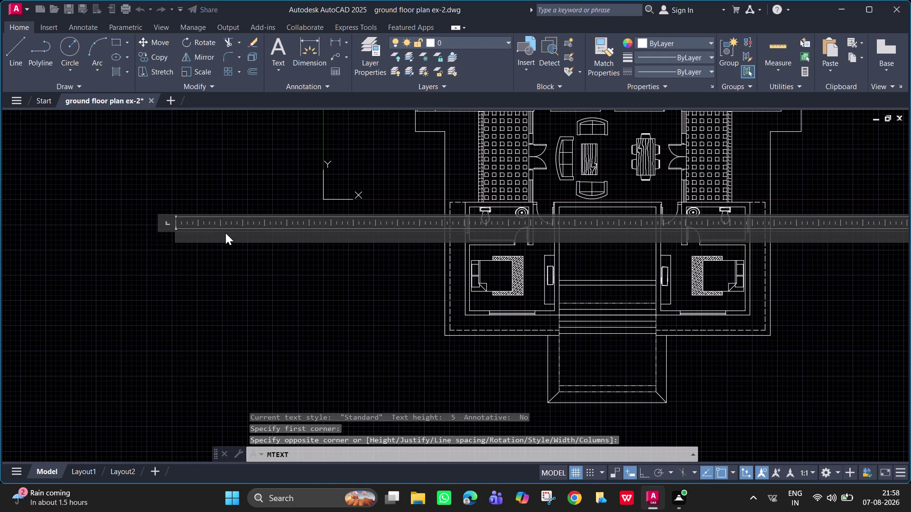
key(b)
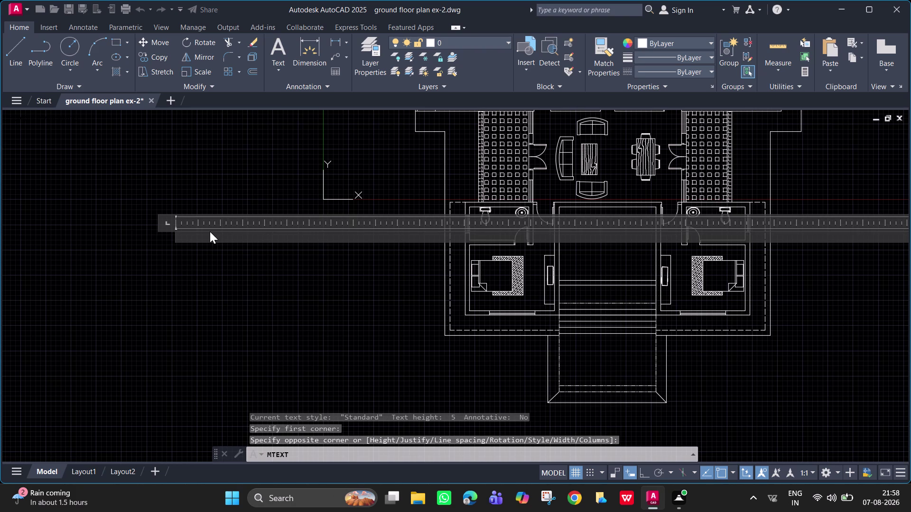
double_click(209, 231)
click(197, 219)
text(ED)
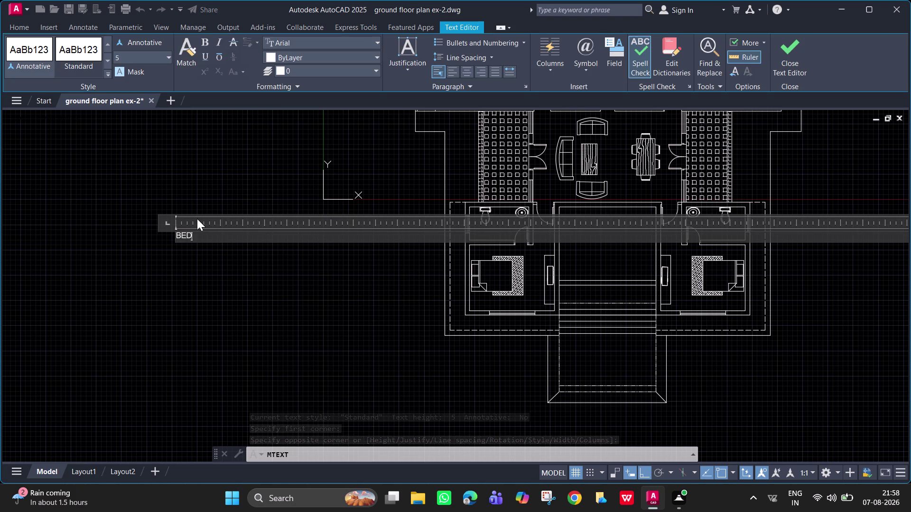
key(space)
text(ROO)
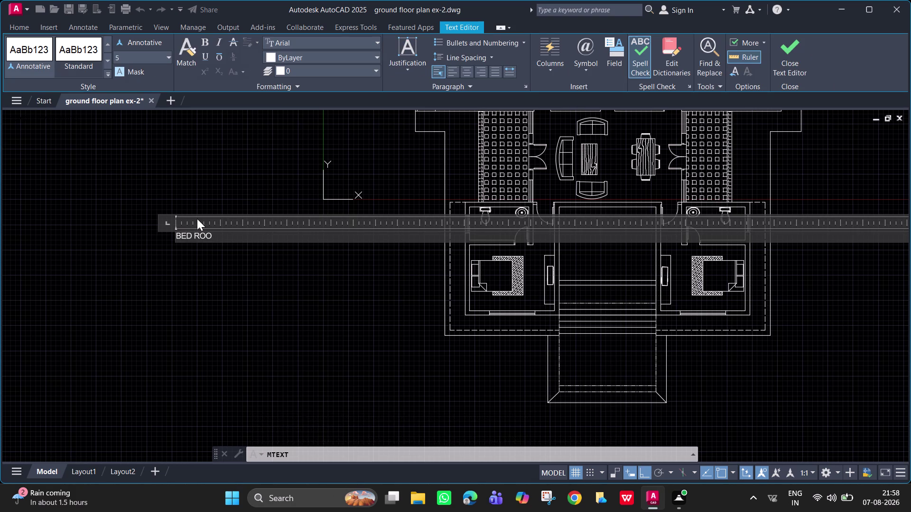
text(M)
key(Return)
Cancel leaving the editor and put the cursor back after the BED ROOM label.
key(Return)
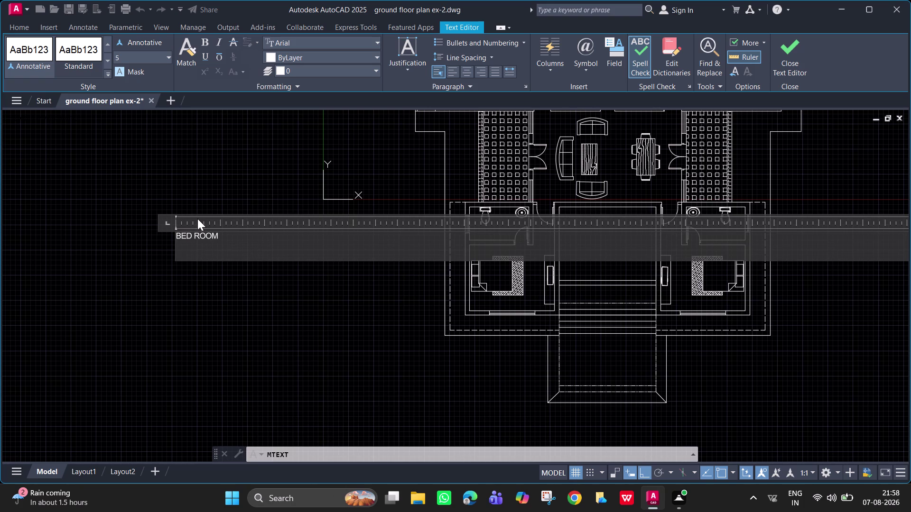
key(Return)
key(Return)
key(Escape)
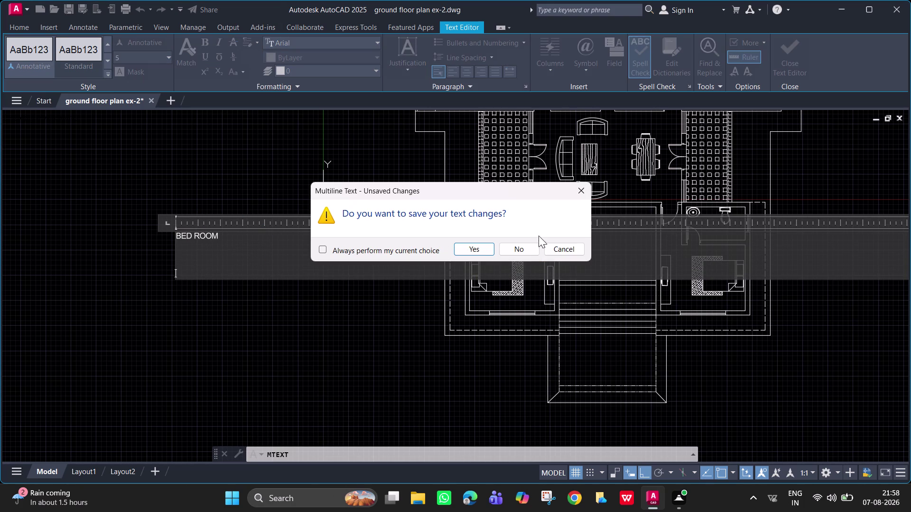
click(576, 190)
click(249, 247)
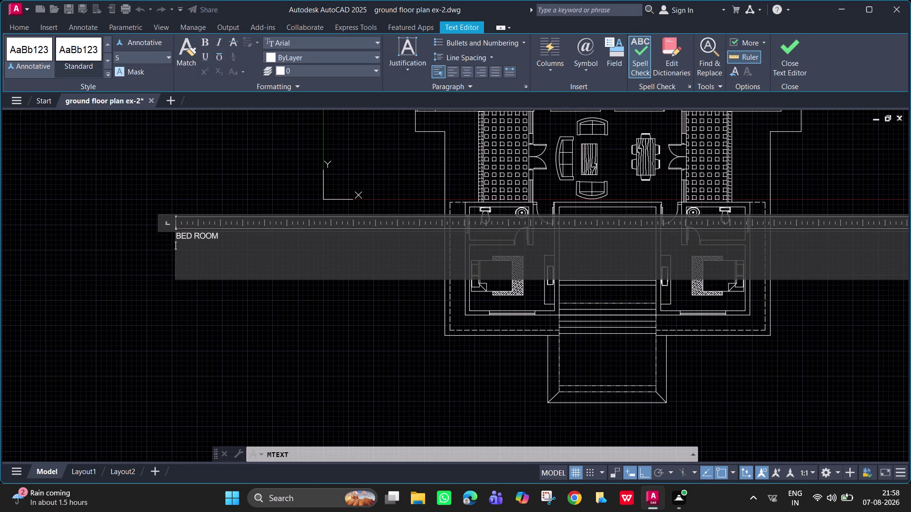
double_click(242, 242)
click(224, 235)
double_click(225, 234)
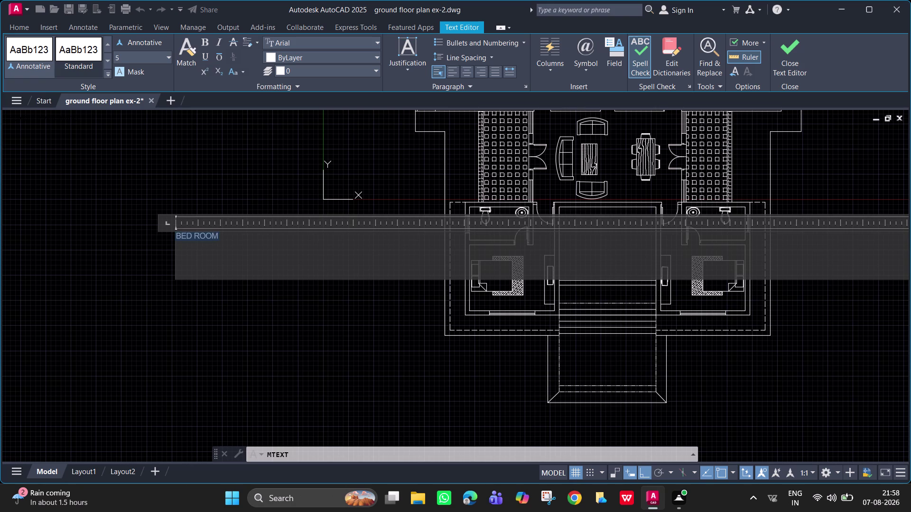
click(225, 234)
key(space)
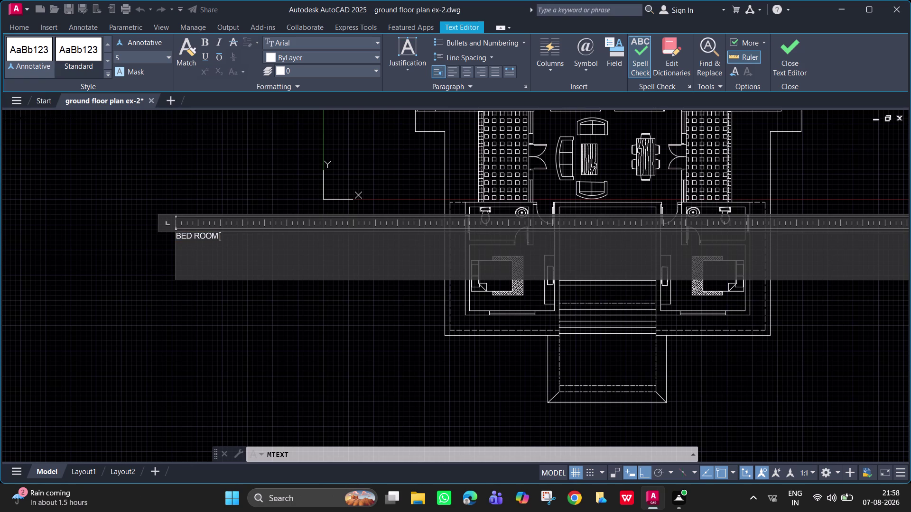
key(space)
key(Return)
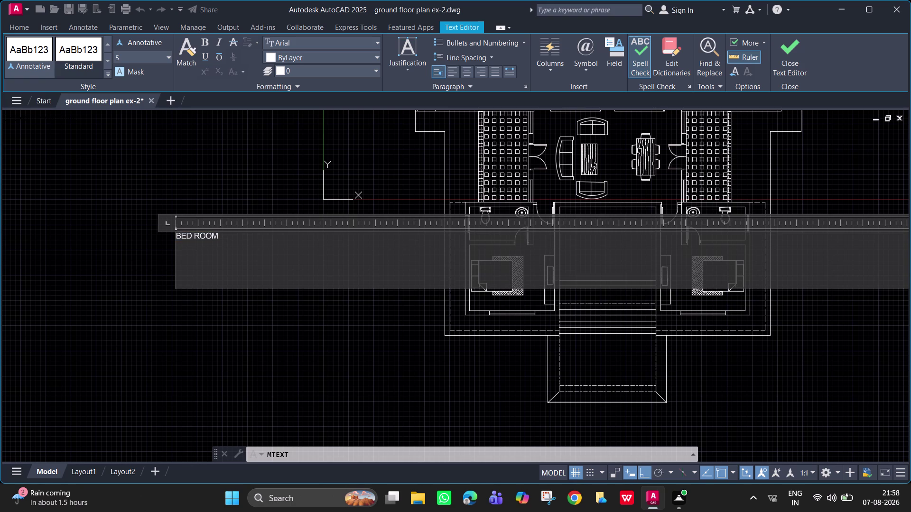
Remove the extra blank lines below the BED ROOM label.
key(Return)
key(BackSpace)
key(BackSpace)
key(BackSpace)
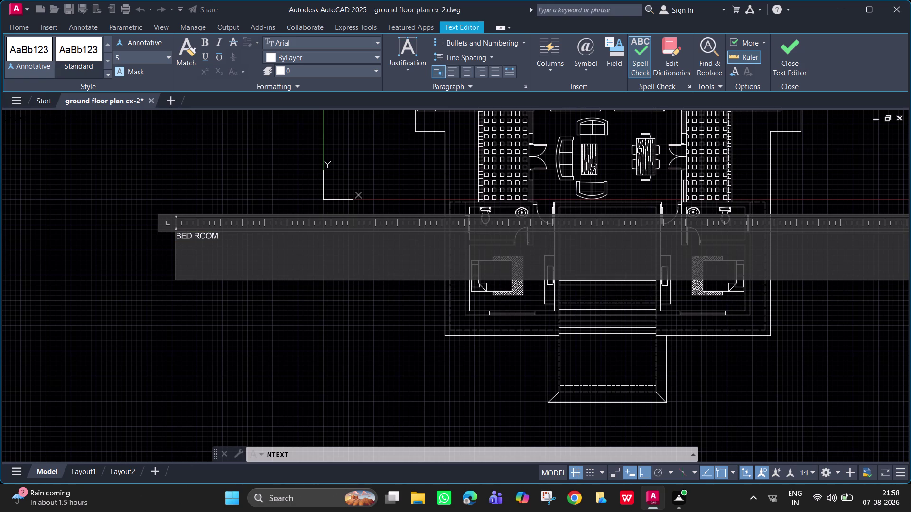
key(Down)
key(BackSpace)
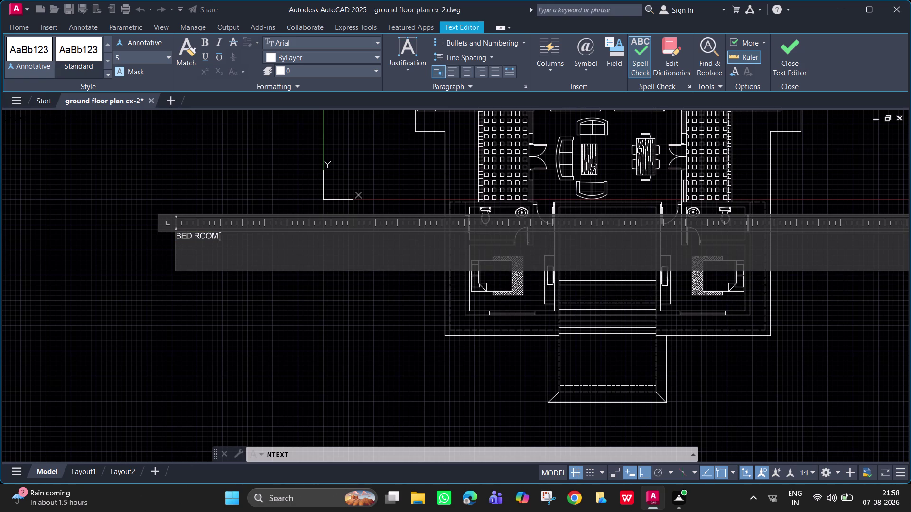
key(Down)
key(BackSpace)
key(Down)
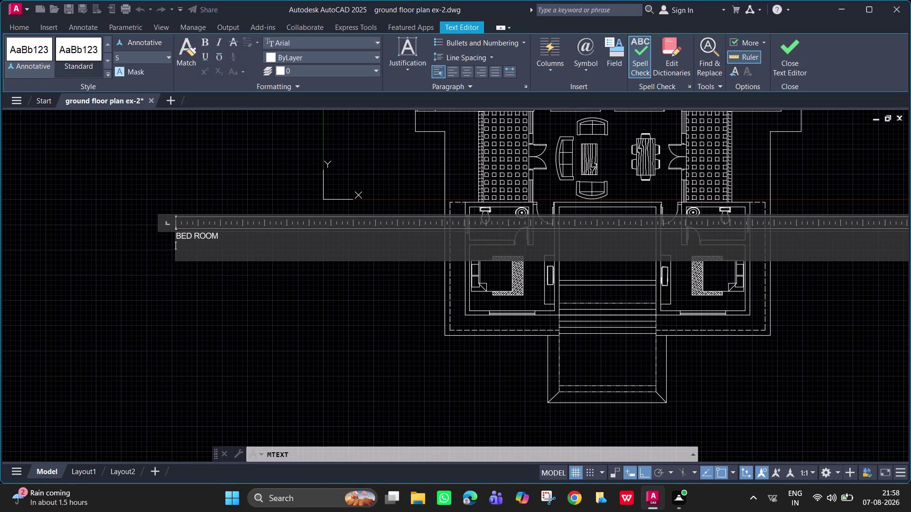
key(BackSpace)
key(Down)
key(BackSpace)
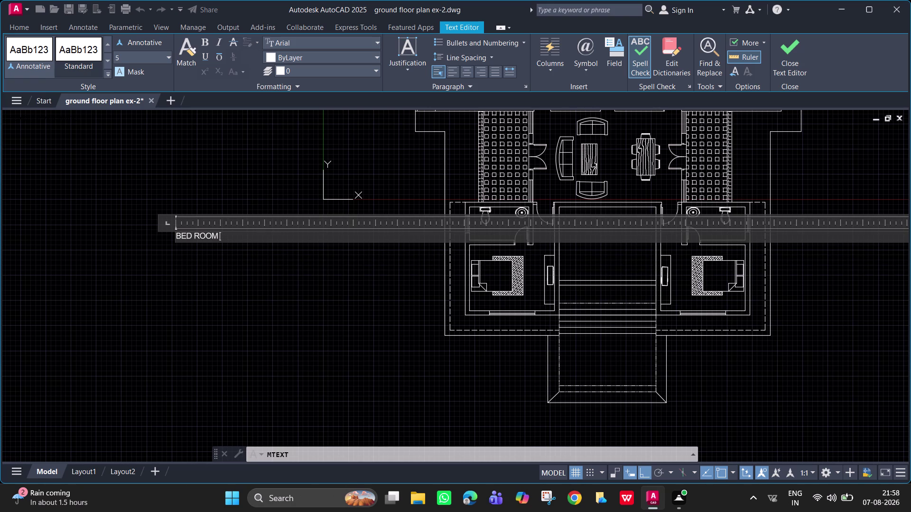
scroll(down, 3)
scroll(up, 3)
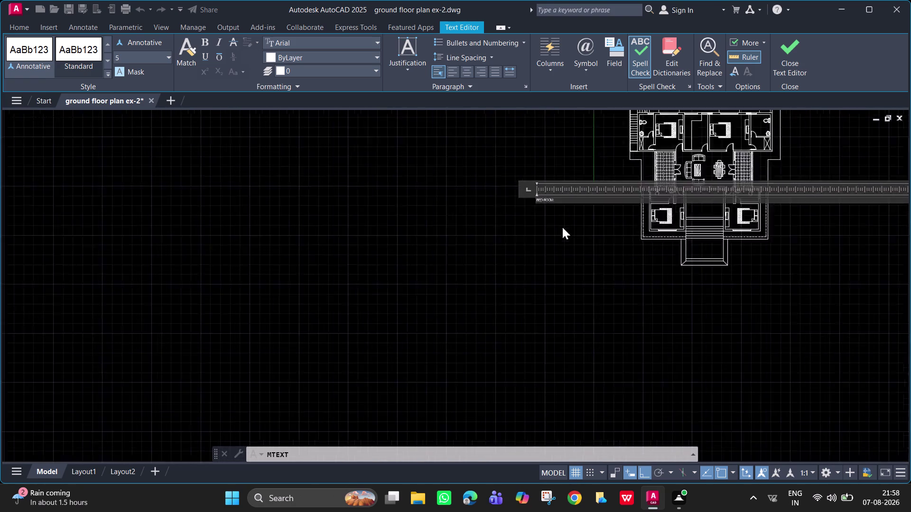
scroll(up, 3)
scroll(up, 3)
Select all the BED ROOM text and copy it, dismissing the warning message.
middle_drag(556, 196, 517, 385)
right_click(473, 273)
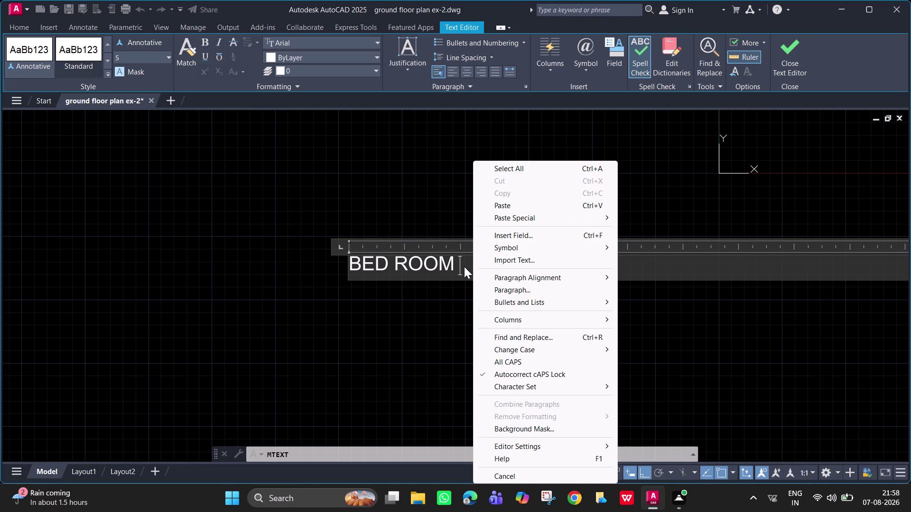
drag(462, 267, 328, 242)
right_click(370, 259)
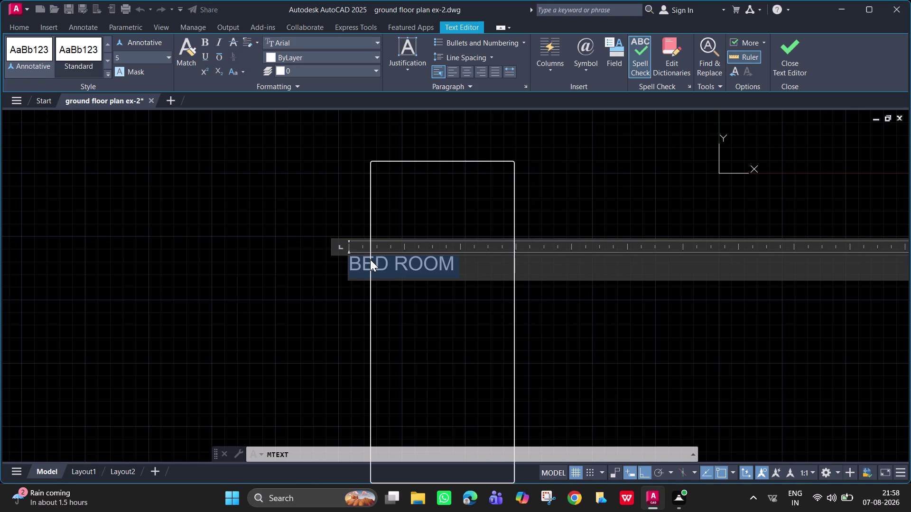
click(431, 193)
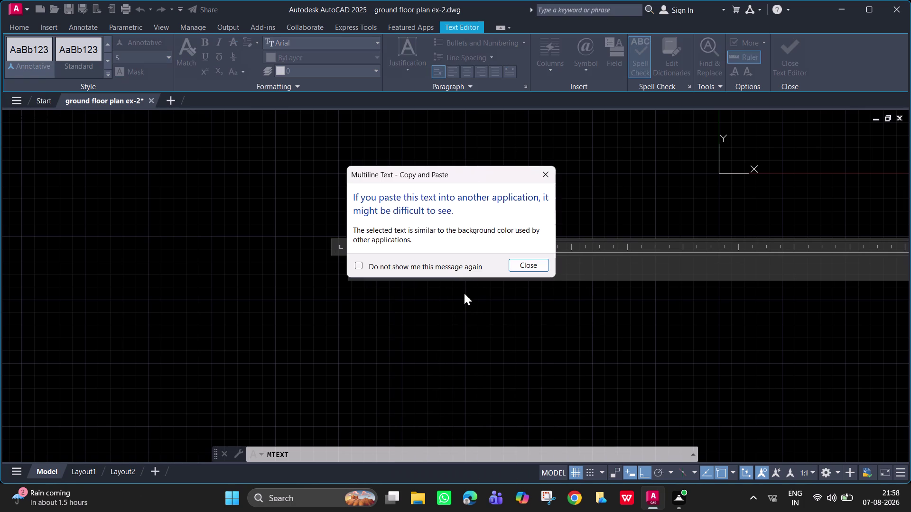
click(514, 264)
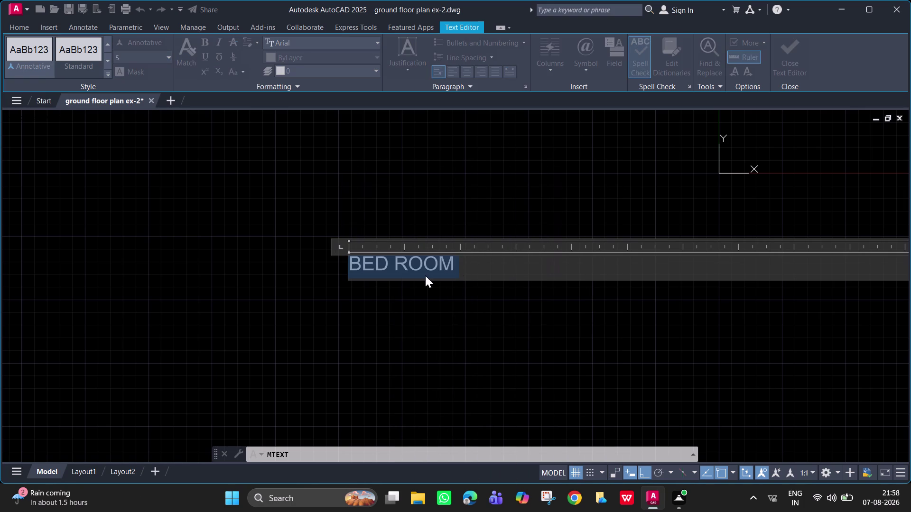
Type over the label and clear all remaining text lines.
text(CO)
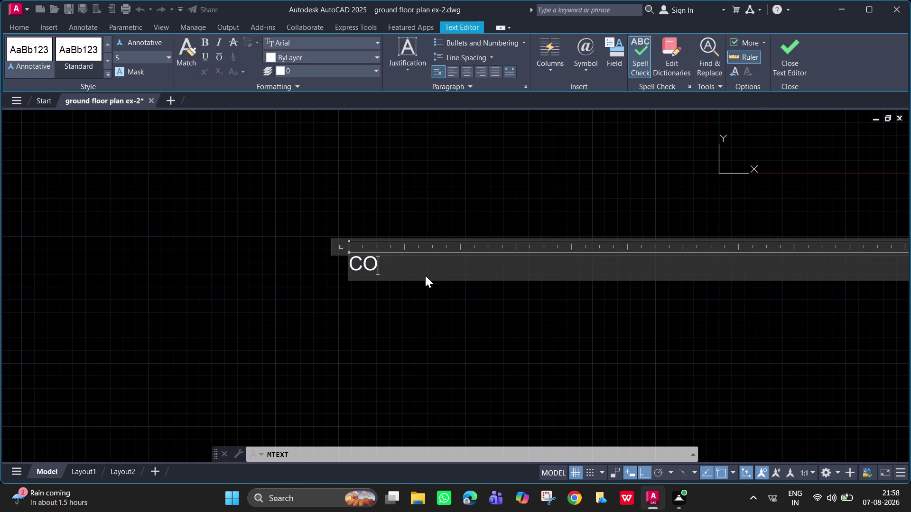
key(Return)
key(Print)
key(Return)
key(Return)
key(BackSpace)
key(BackSpace)
key(BackSpace)
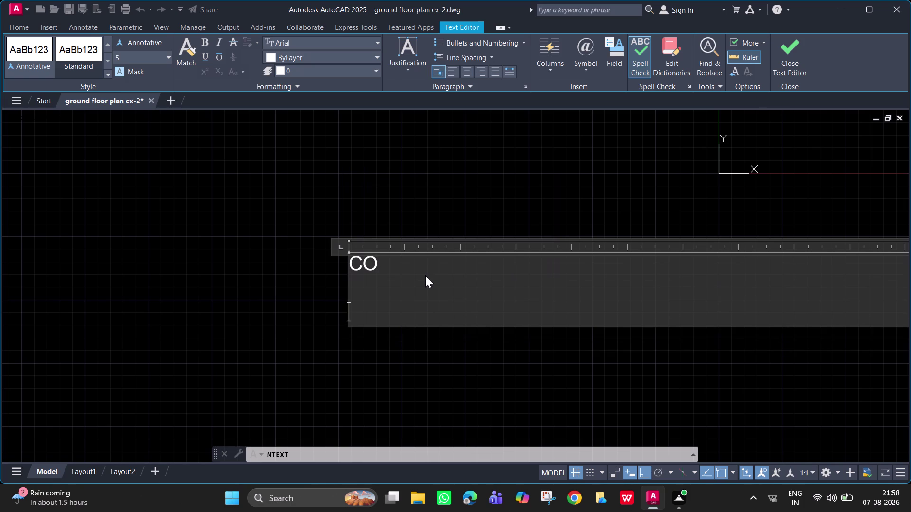
key(BackSpace)
key(BackSpace)
Exit the Text Editor without saving and bring the whole floor plan into view.
double_click(449, 250)
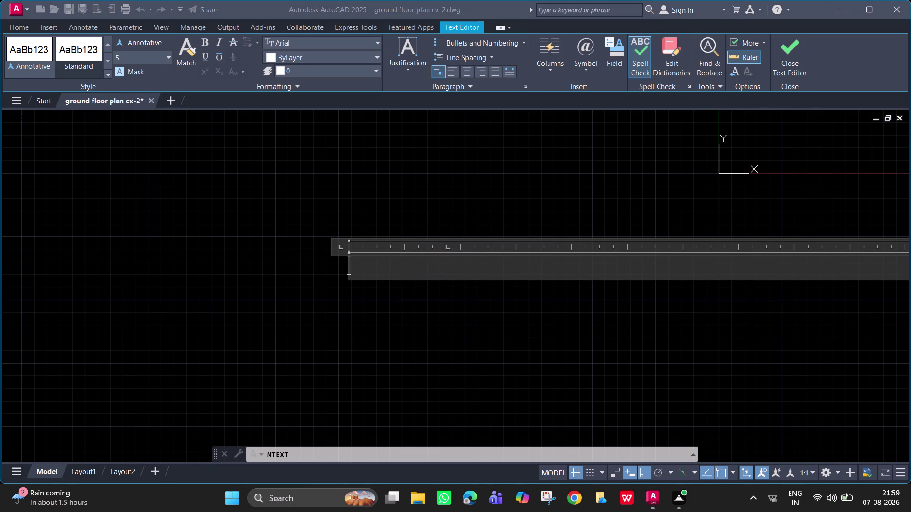
drag(444, 248, 380, 251)
drag(377, 249, 408, 249)
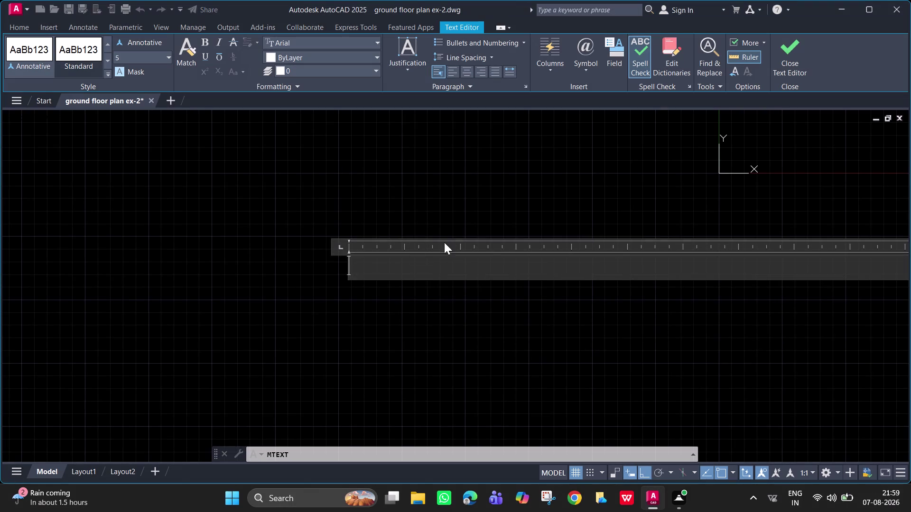
scroll(down, 3)
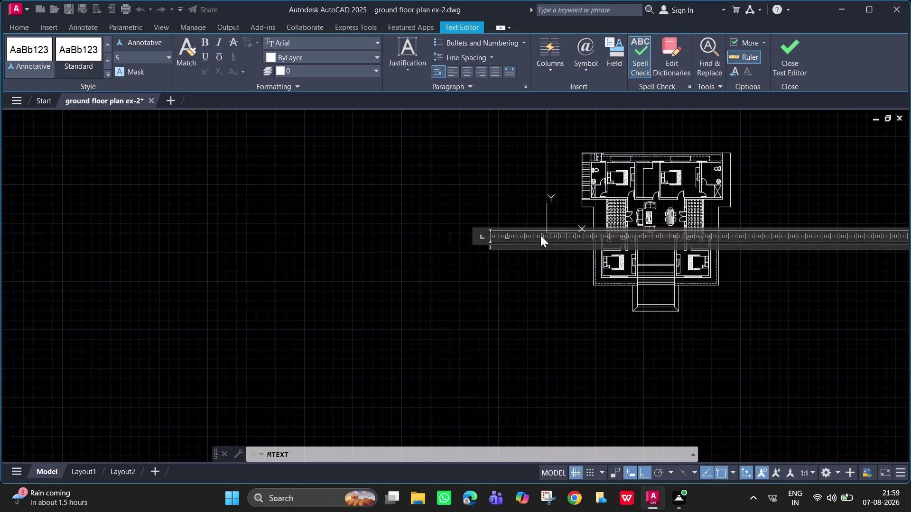
key(Escape)
click(514, 251)
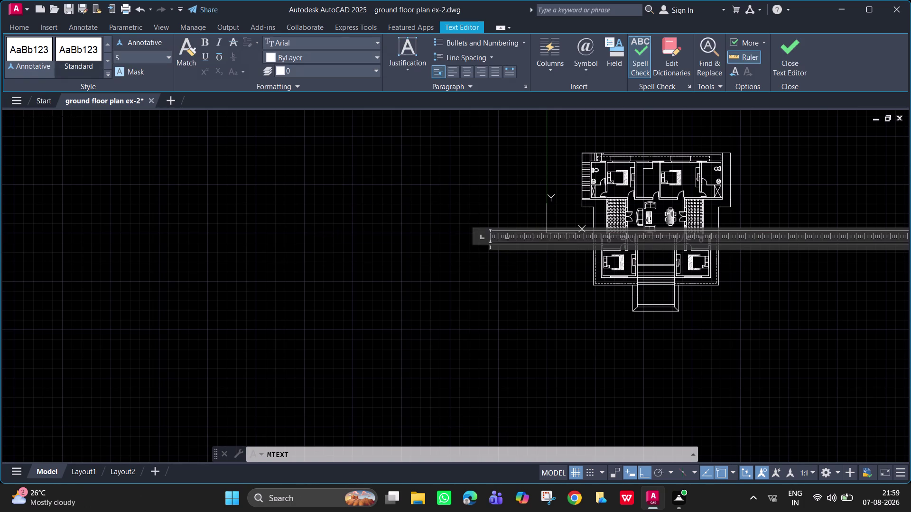
scroll(up, 3)
middle_drag(591, 235, 496, 263)
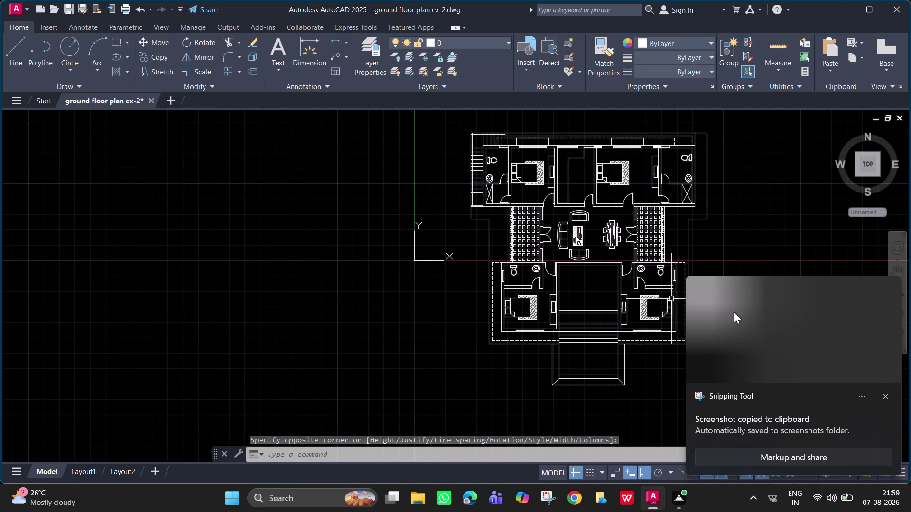
Pan to empty space left of the plan and start DT text there.
click(886, 395)
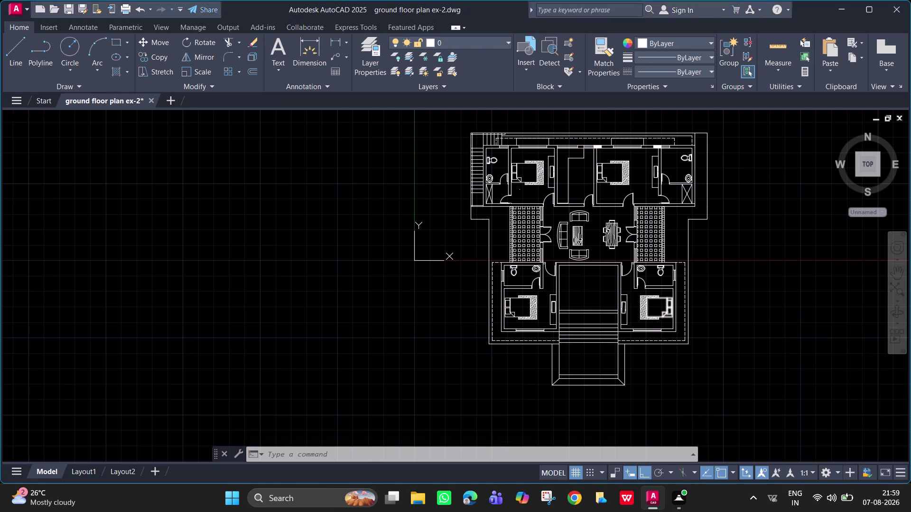
scroll(up, 3)
middle_drag(690, 261, 757, 349)
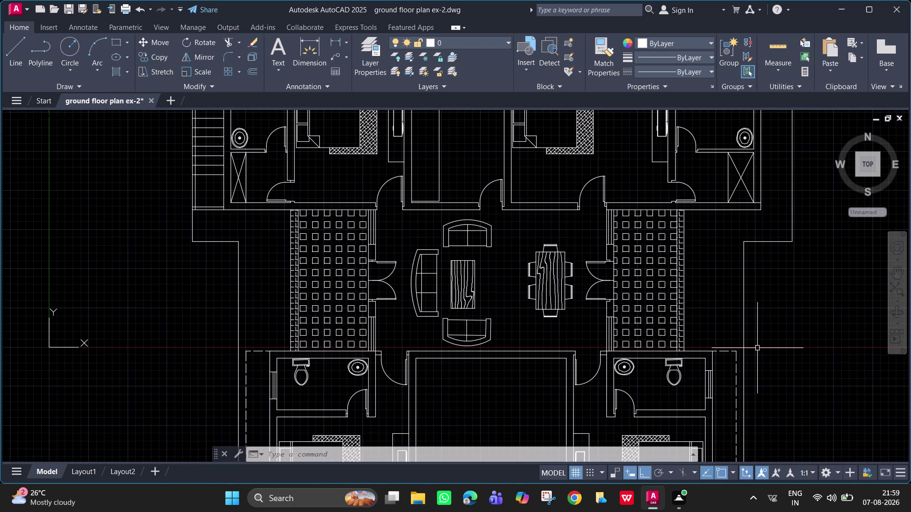
scroll(up, 3)
middle_drag(172, 268, 261, 324)
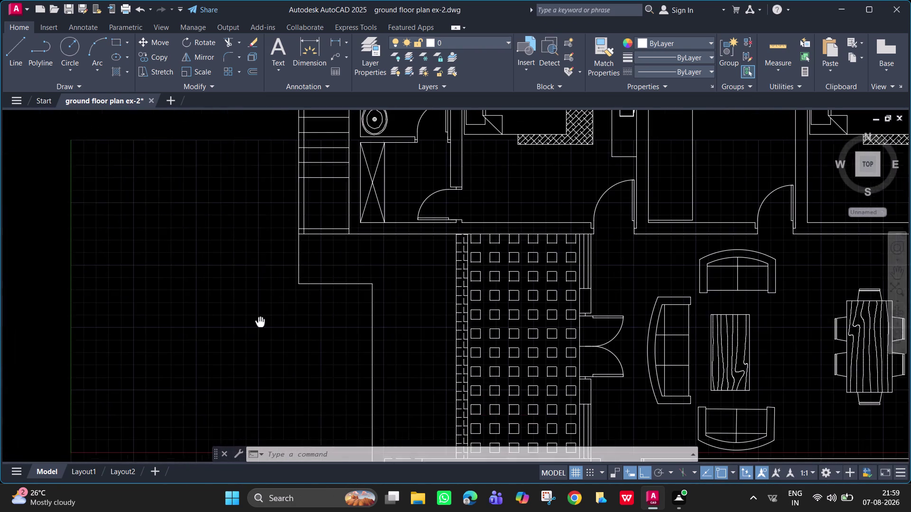
middle_drag(261, 324, 272, 332)
text(DT)
key(space)
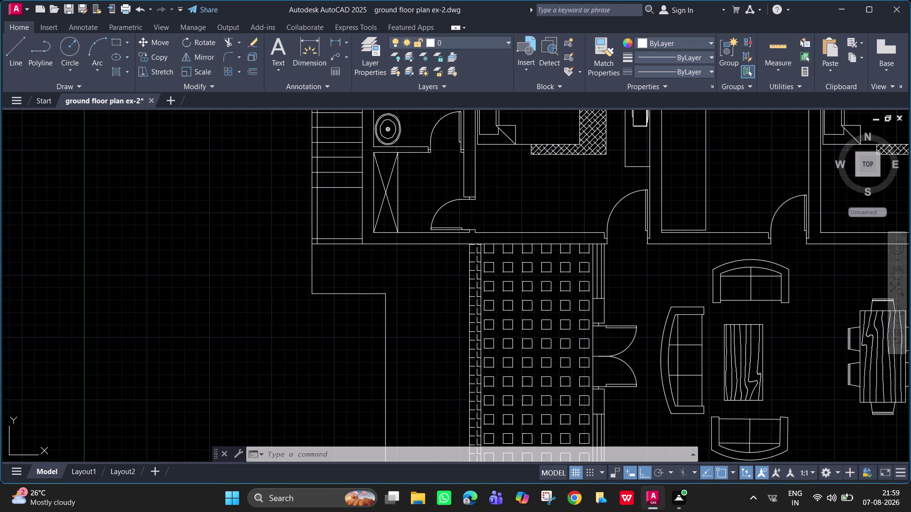
click(176, 235)
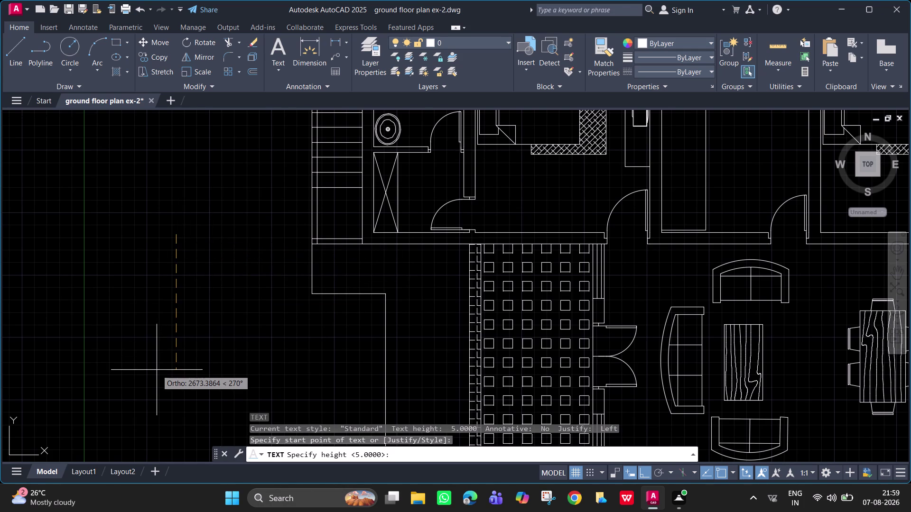
Place test text ERYYREG with height 5 and rotation 0.
key(5)
key(Return)
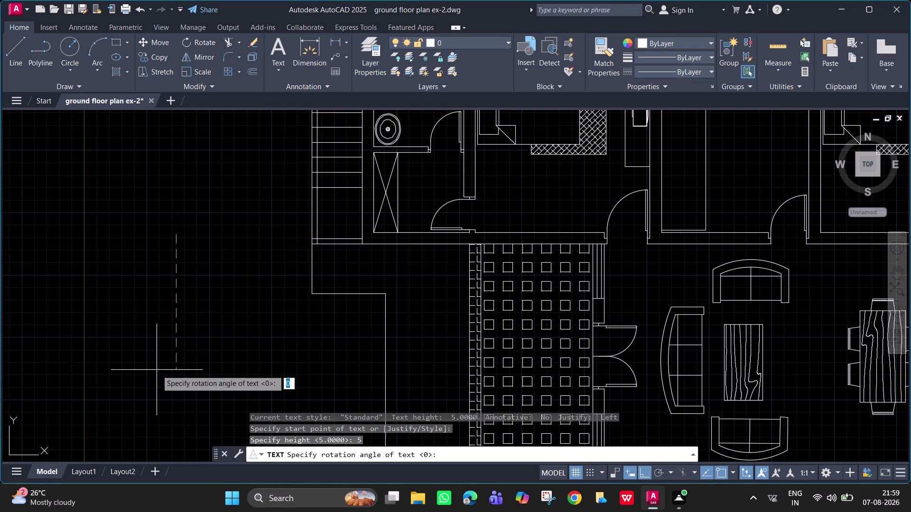
key(0)
key(Return)
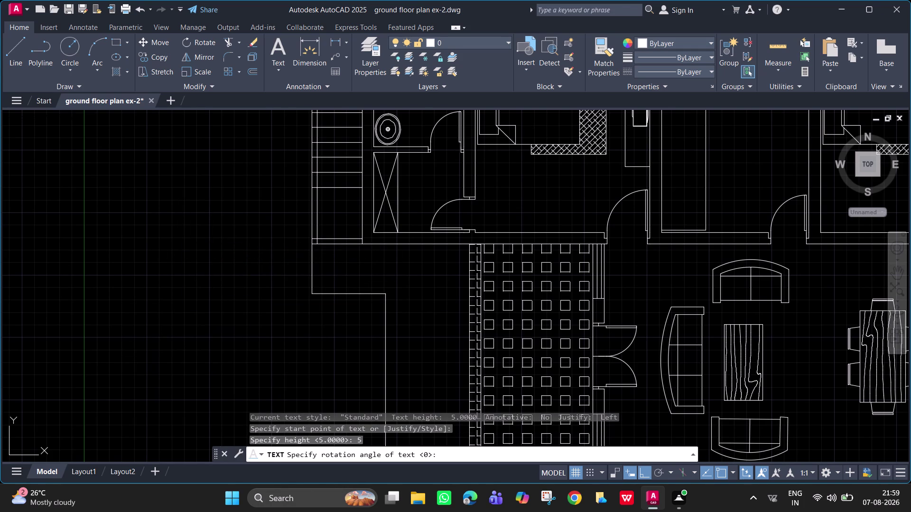
text(ER)
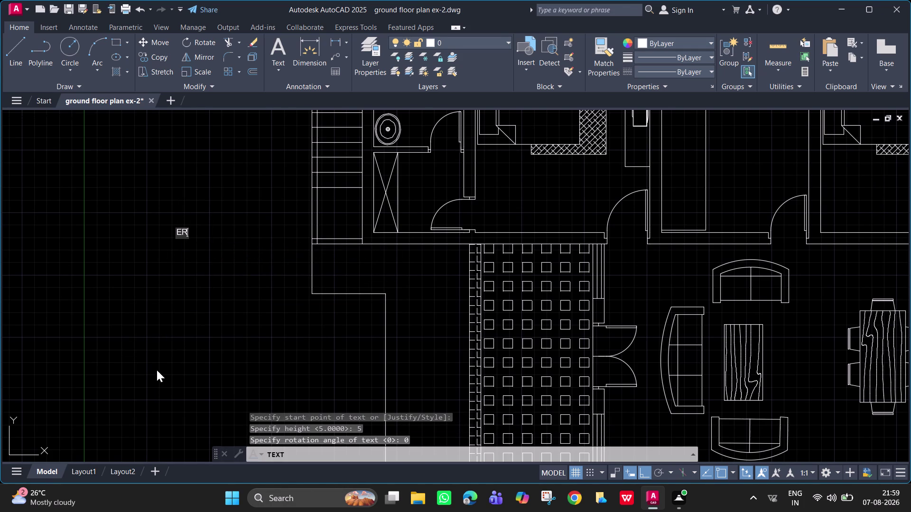
text(YYREG)
key(Return)
key(Return)
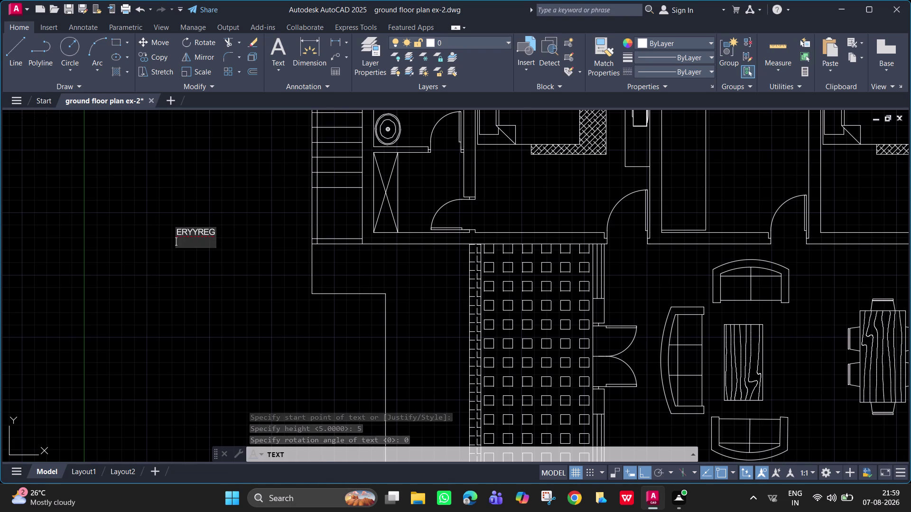
Find the tiny test text and delete it.
scroll(up, 3)
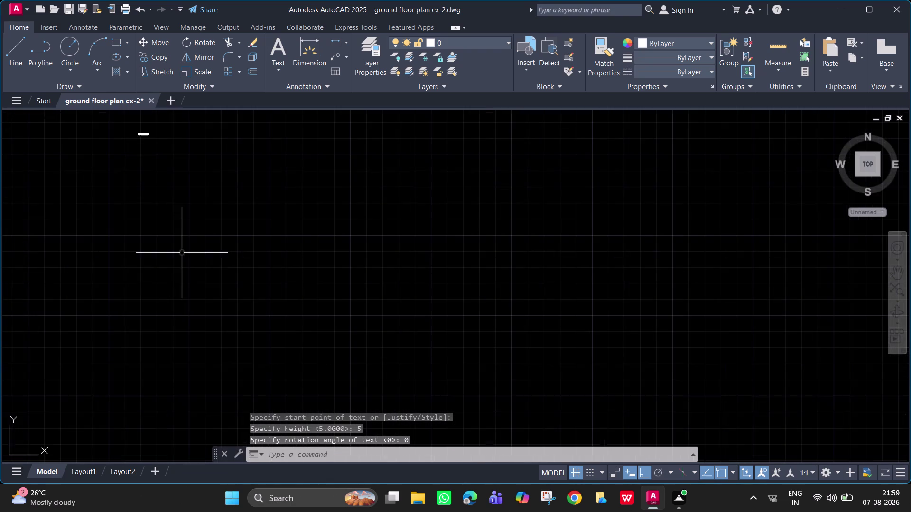
middle_drag(182, 252, 208, 335)
scroll(down, 3)
scroll(up, 3)
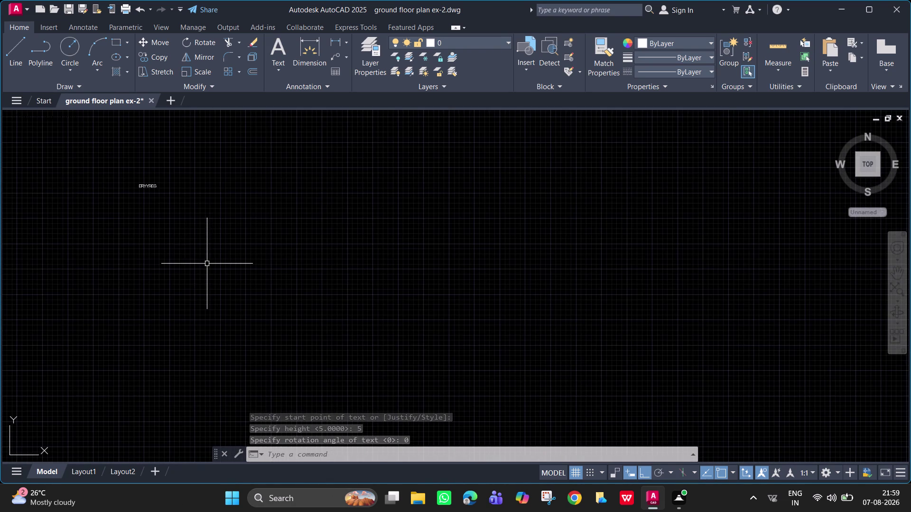
scroll(up, 3)
click(136, 158)
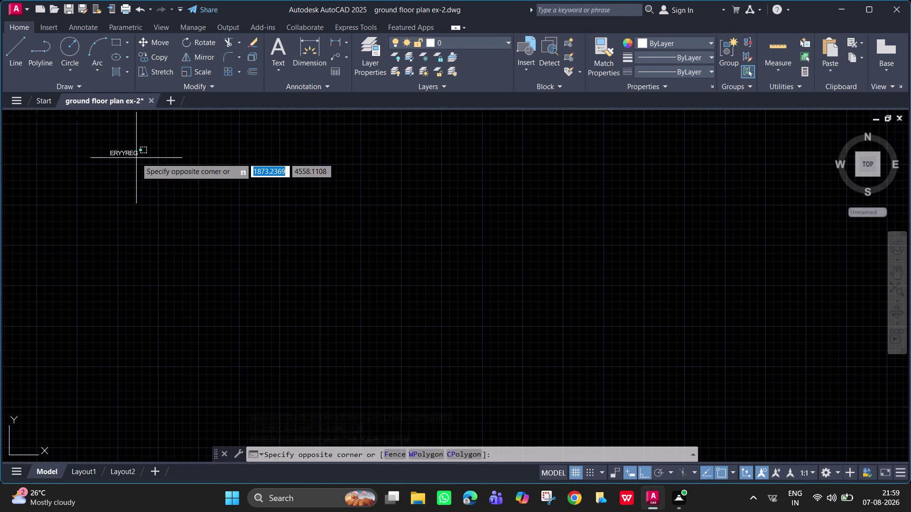
click(125, 145)
key(Delete)
Window-select and delete the stray points right of the bathroom.
scroll(down, 3)
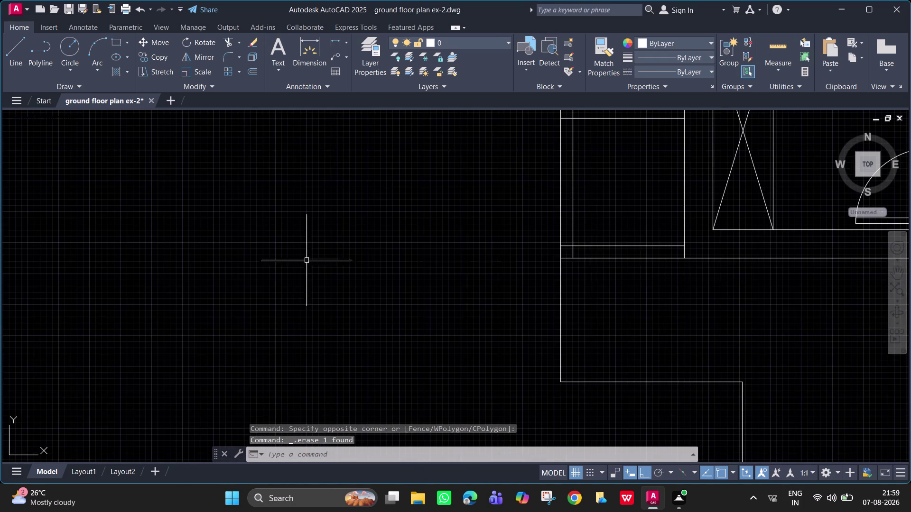
middle_drag(705, 278, 349, 246)
scroll(down, 3)
middle_drag(722, 310, 499, 275)
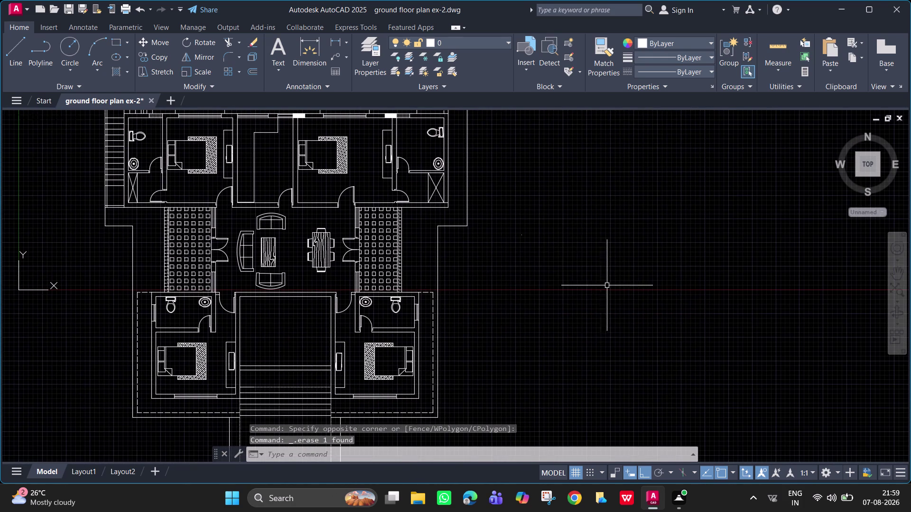
scroll(up, 3)
middle_drag(563, 234, 478, 351)
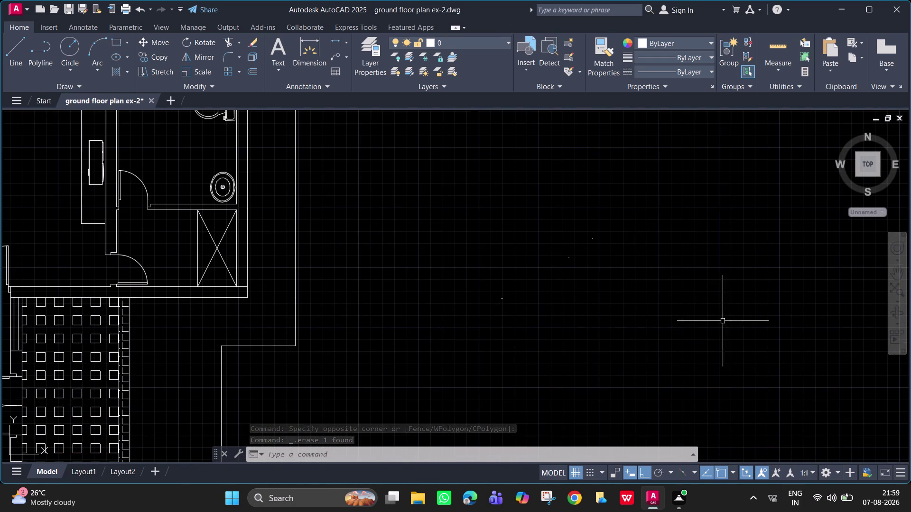
drag(687, 382, 498, 170)
drag(640, 274, 576, 233)
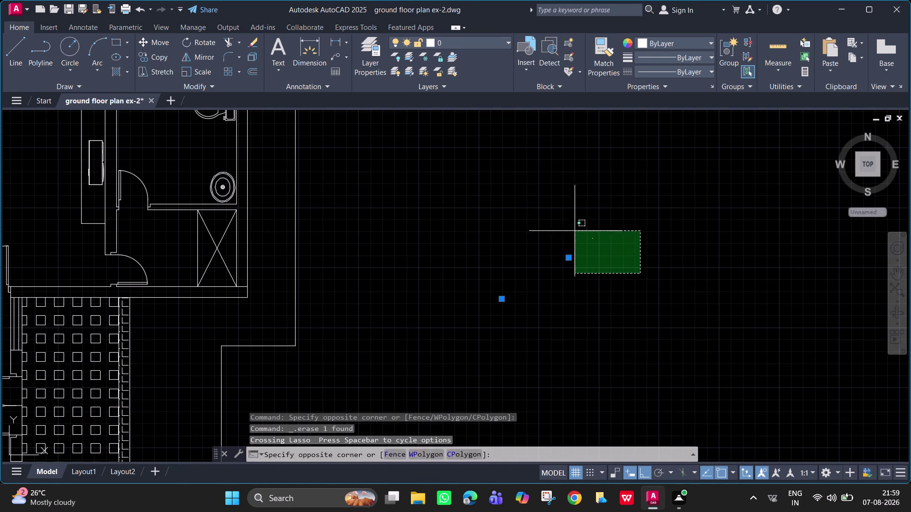
drag(576, 233, 562, 215)
key(Delete)
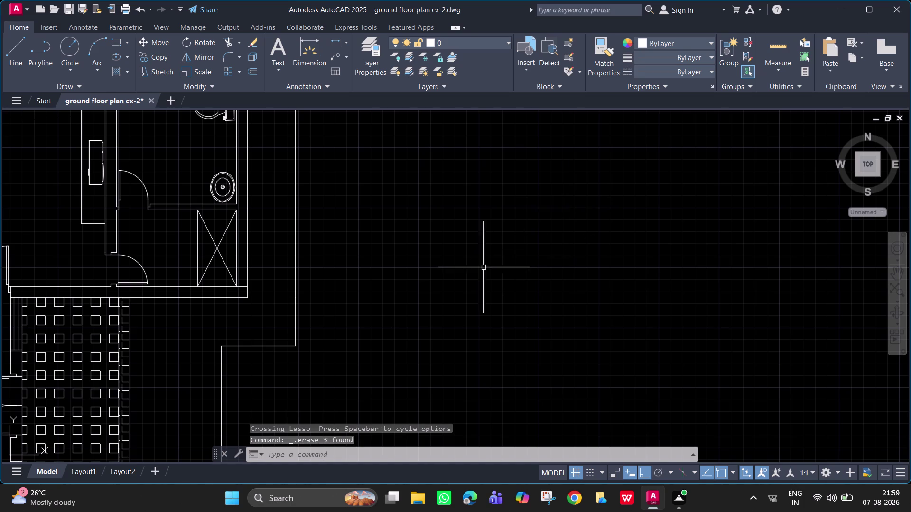
Delete the leftover point right of the floor plan.
scroll(down, 3)
middle_drag(488, 275, 663, 246)
drag(662, 311, 597, 215)
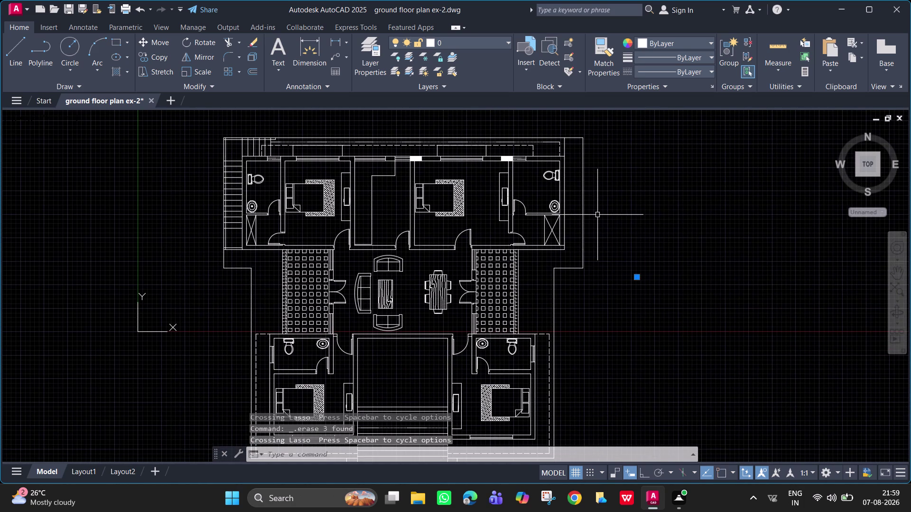
key(Delete)
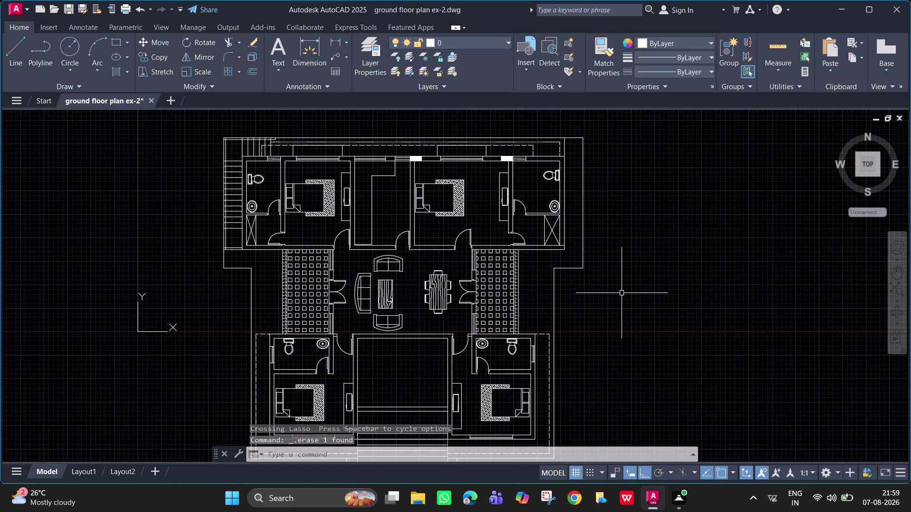
Start single-line text right of the plan with height 100 and rotation 0.
text(DT)
key(space)
click(610, 266)
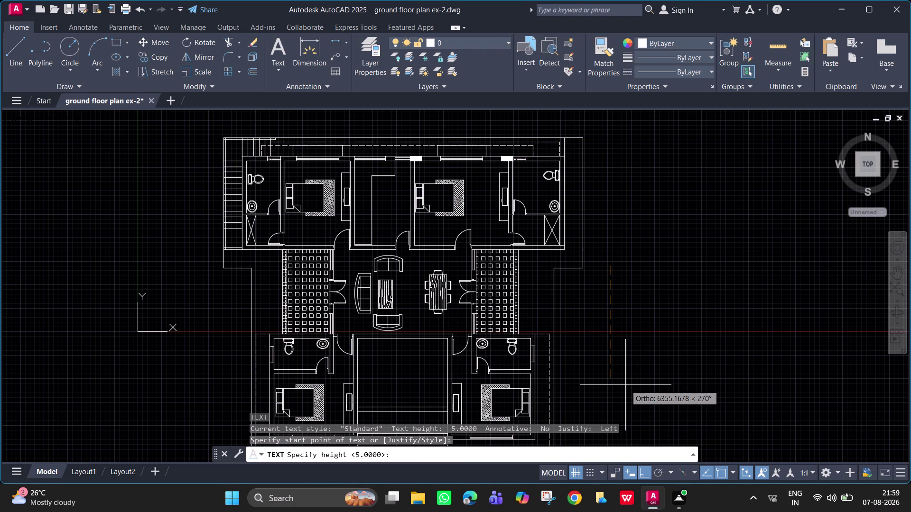
text(100)
key(Return)
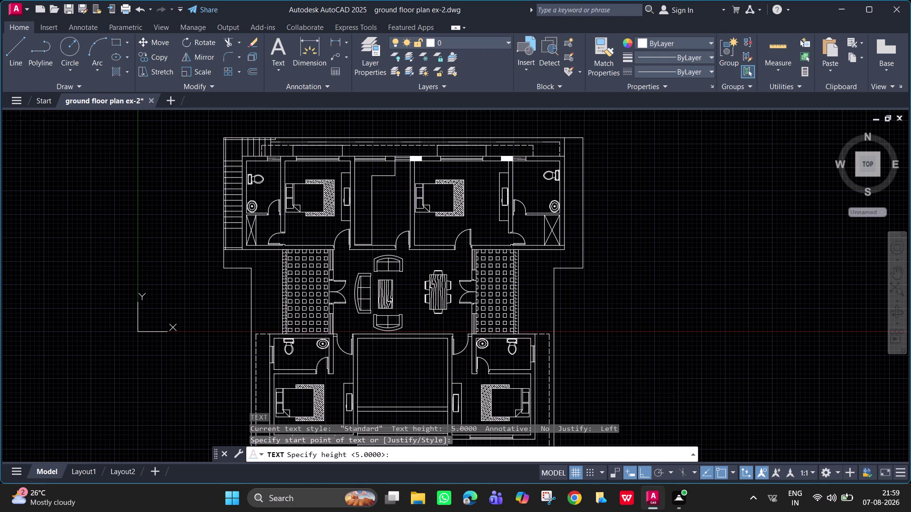
key(0)
key(Return)
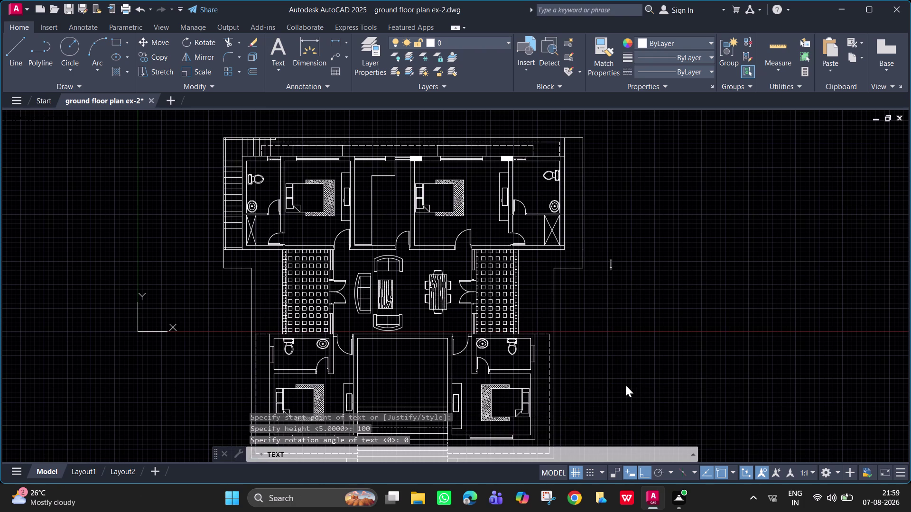
Type the BED ROOM label and finish text placement.
text(BED)
key(space)
text(ROOM)
key(Return)
key(Return)
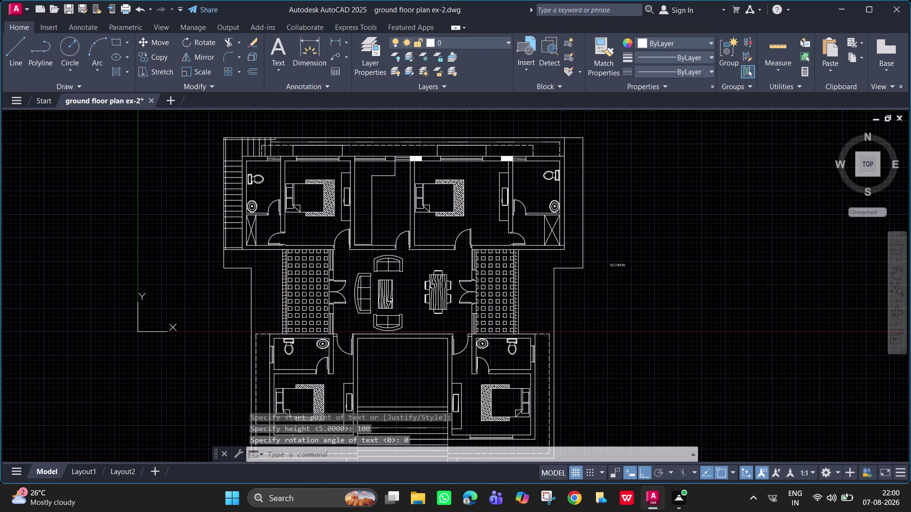
scroll(up, 3)
drag(612, 282, 599, 278)
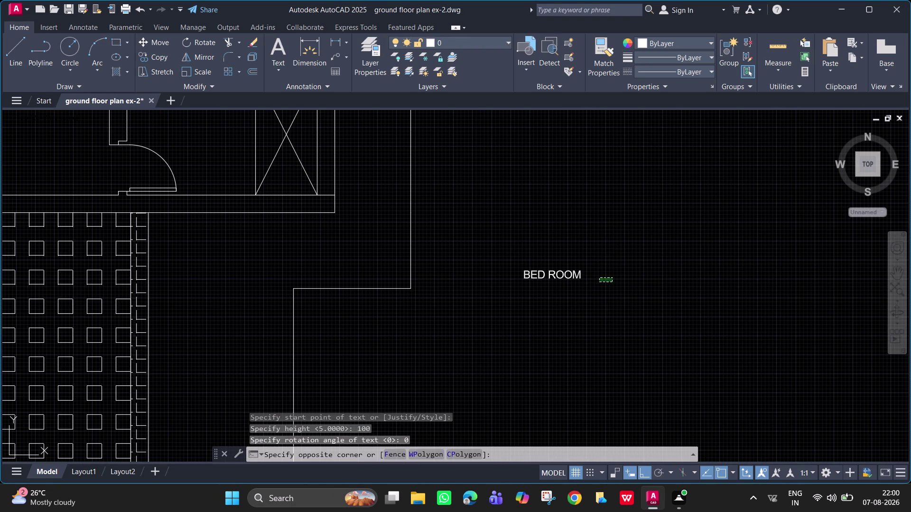
Scale the selected BED ROOM label by reference from 100 to 200.
click(514, 230)
text(S)
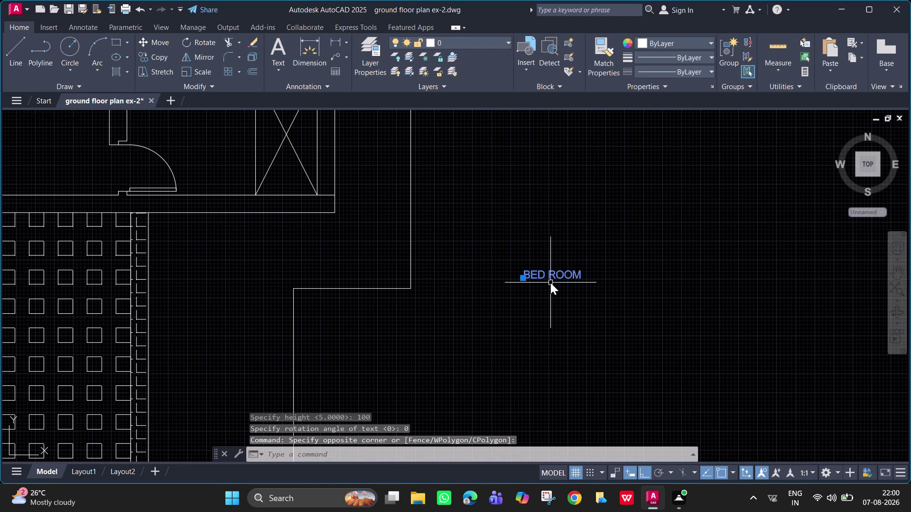
text(C)
key(space)
click(511, 324)
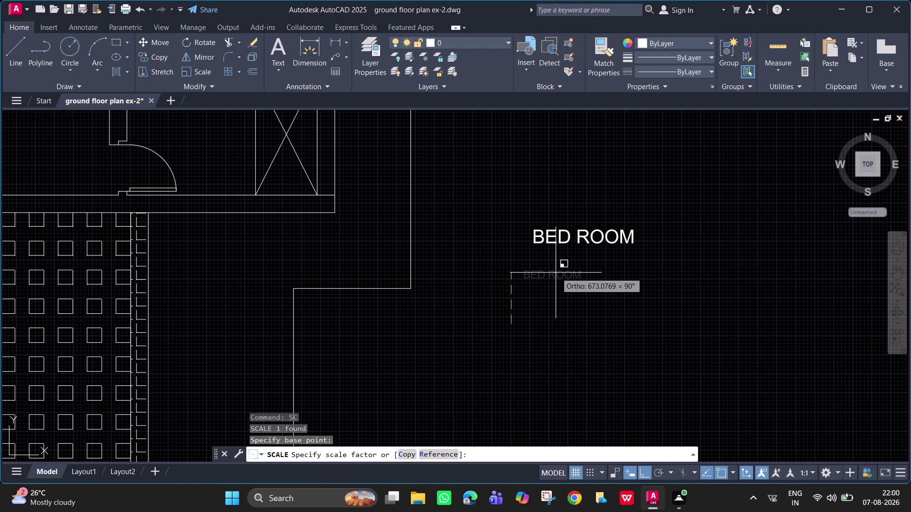
key(r)
key(Return)
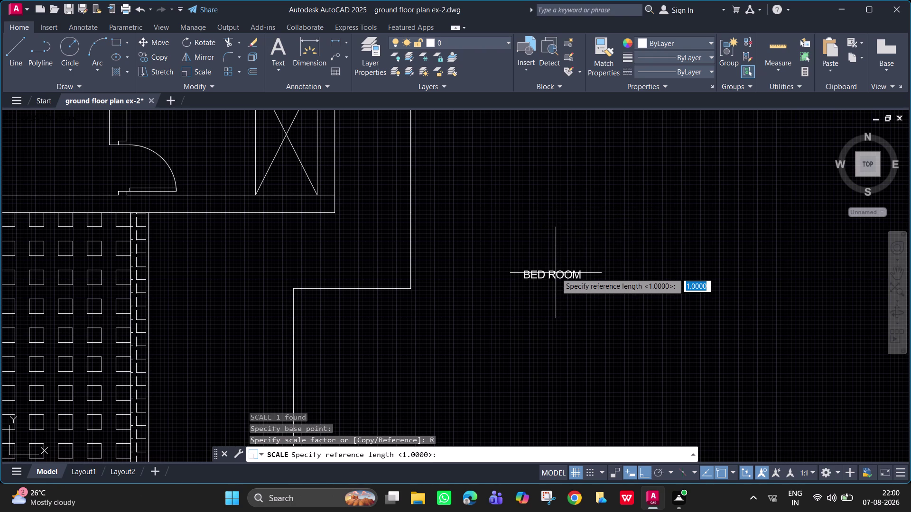
text(100)
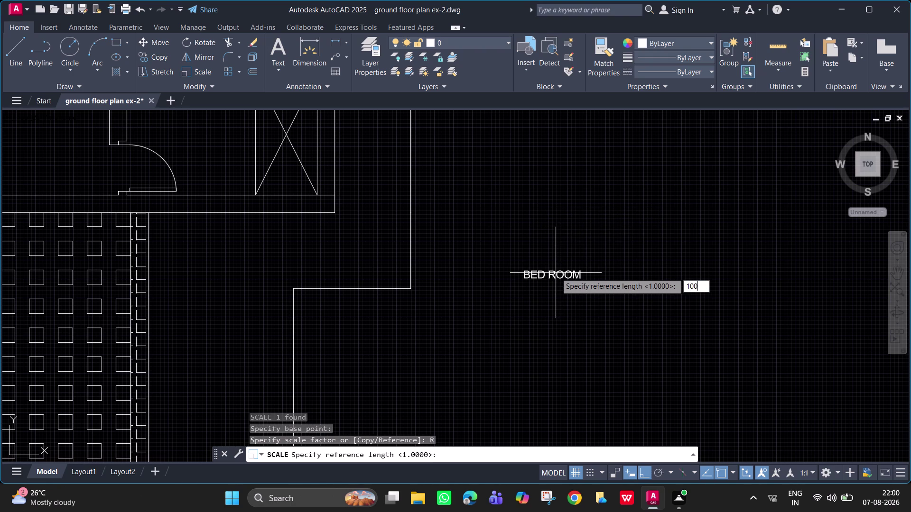
key(Return)
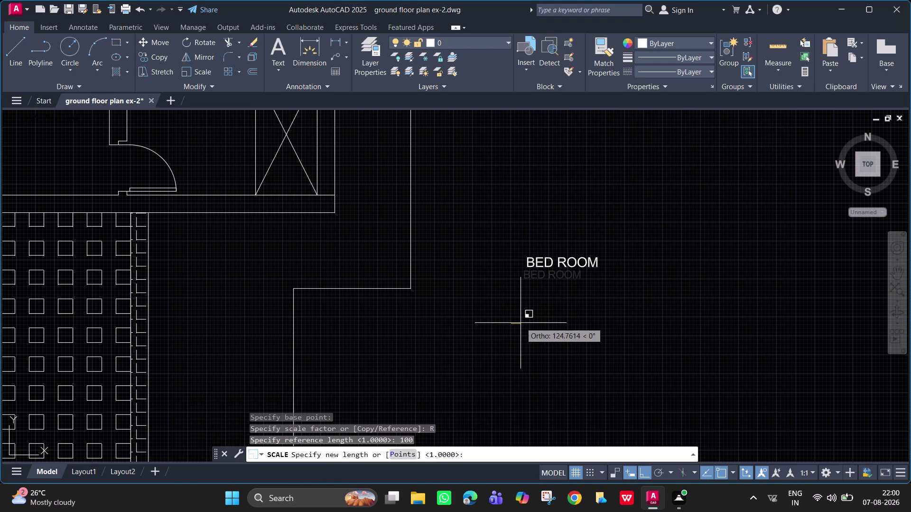
text(200)
key(Return)
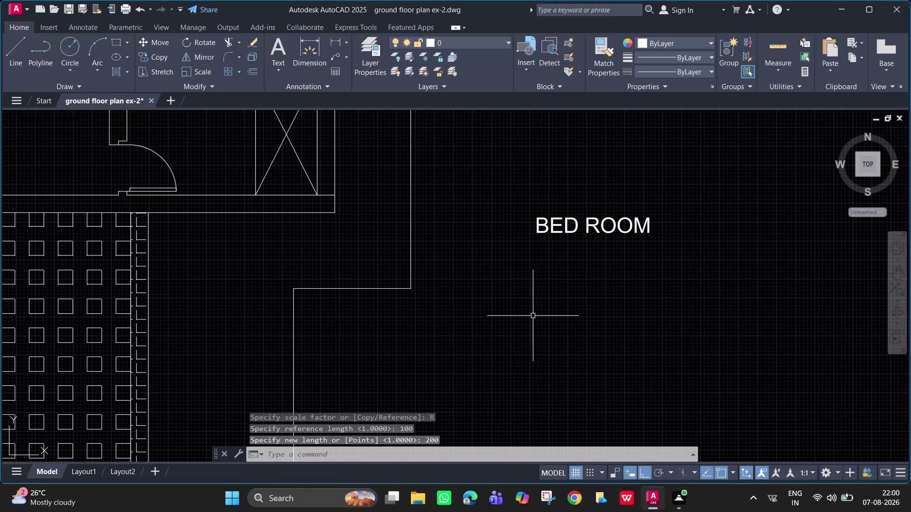
Delete a stray point inside one of the plan's rooms.
scroll(down, 3)
scroll(up, 3)
middle_drag(613, 300, 850, 379)
scroll(up, 3)
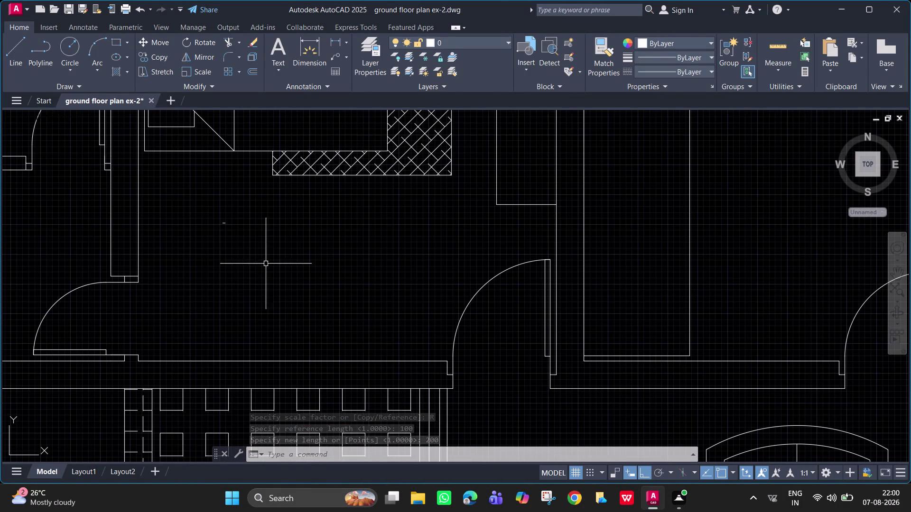
drag(246, 252, 212, 211)
key(Delete)
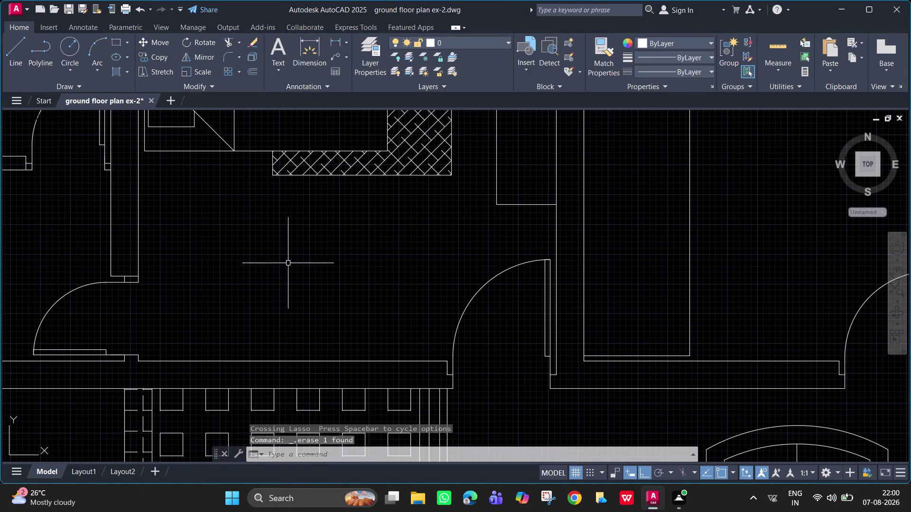
Enlarge the BED ROOM label again by reference, 200 to 250, and select it.
scroll(down, 3)
drag(653, 333, 604, 276)
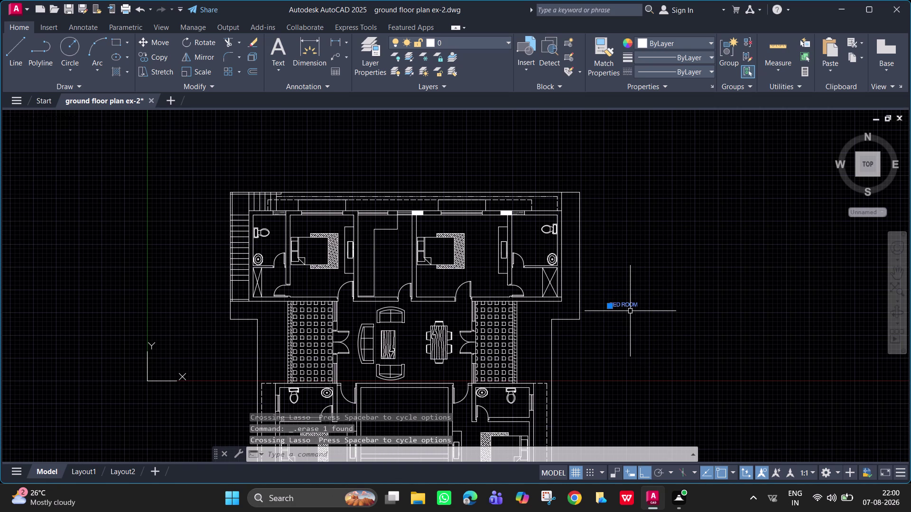
text(SC)
key(space)
click(594, 324)
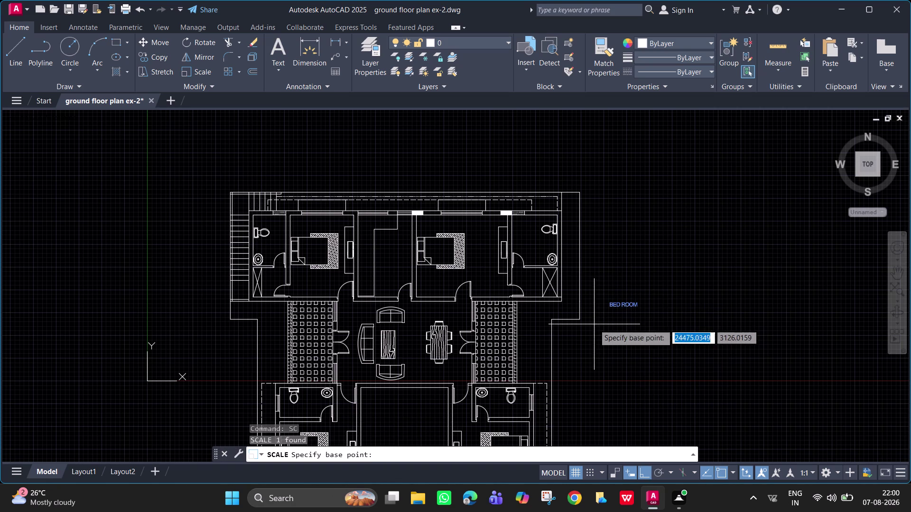
text(R)
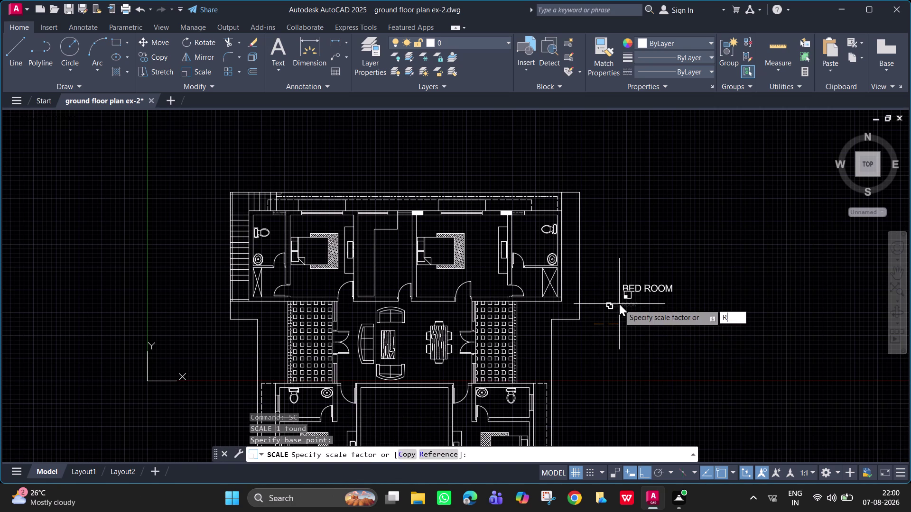
key(space)
text(200)
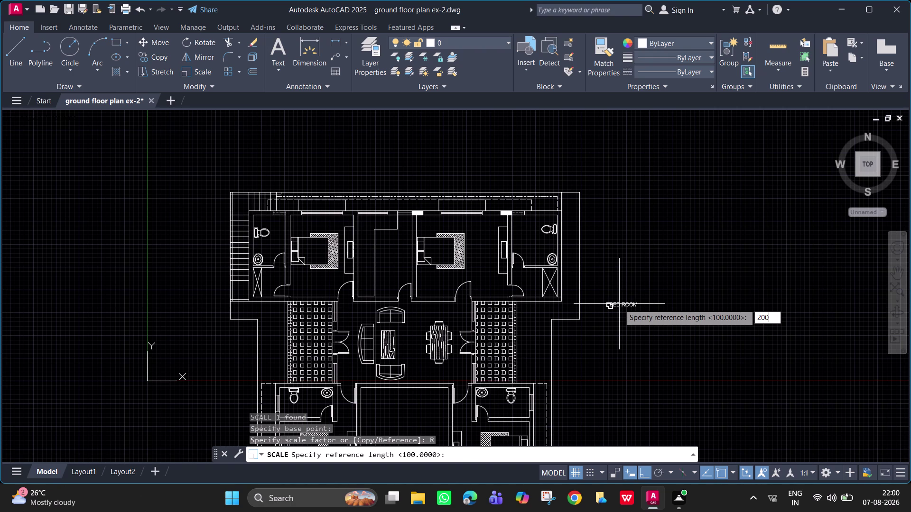
key(Return)
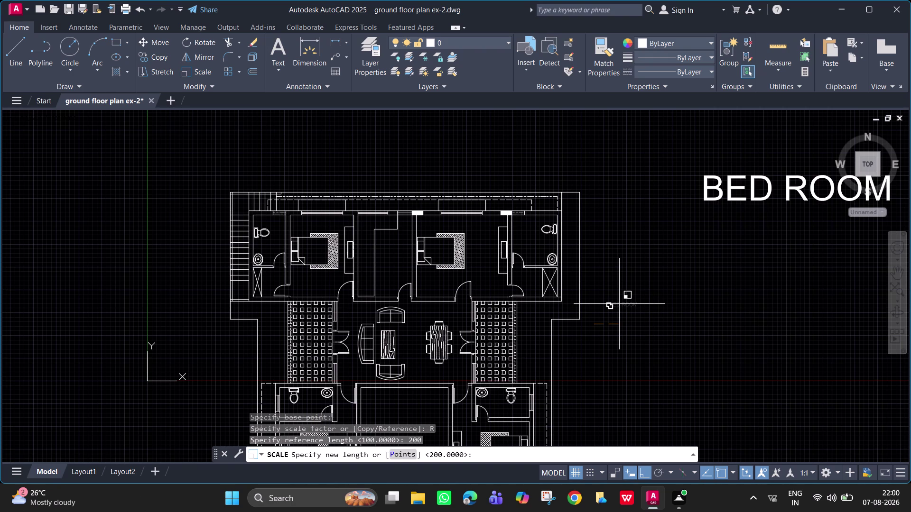
text(25)
key(0)
key(Return)
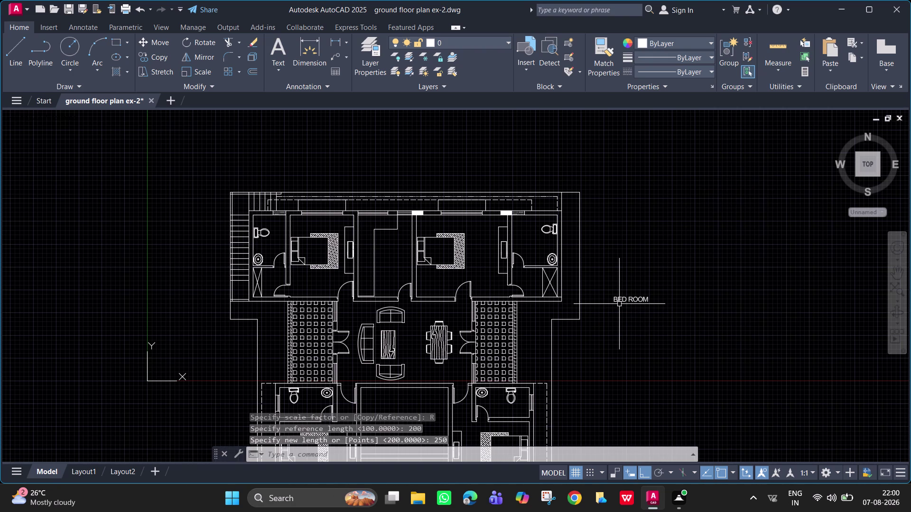
key(Escape)
scroll(up, 3)
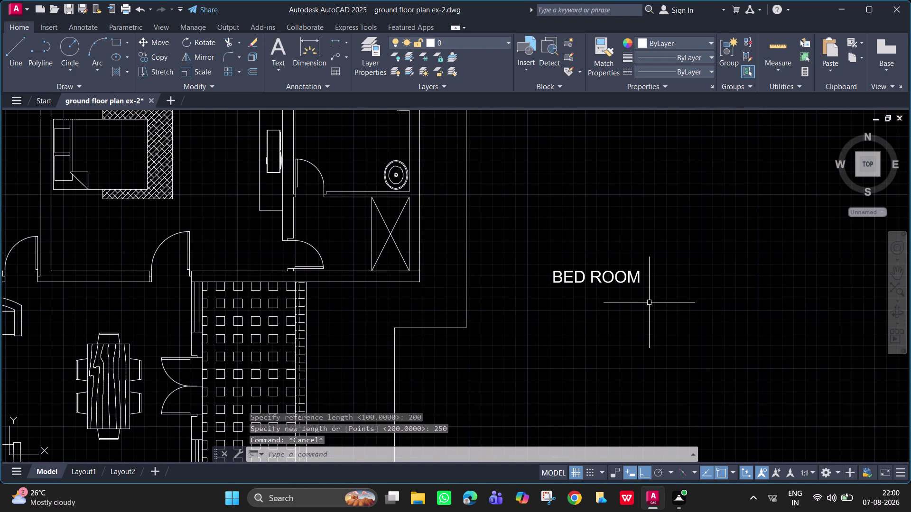
drag(648, 302, 537, 223)
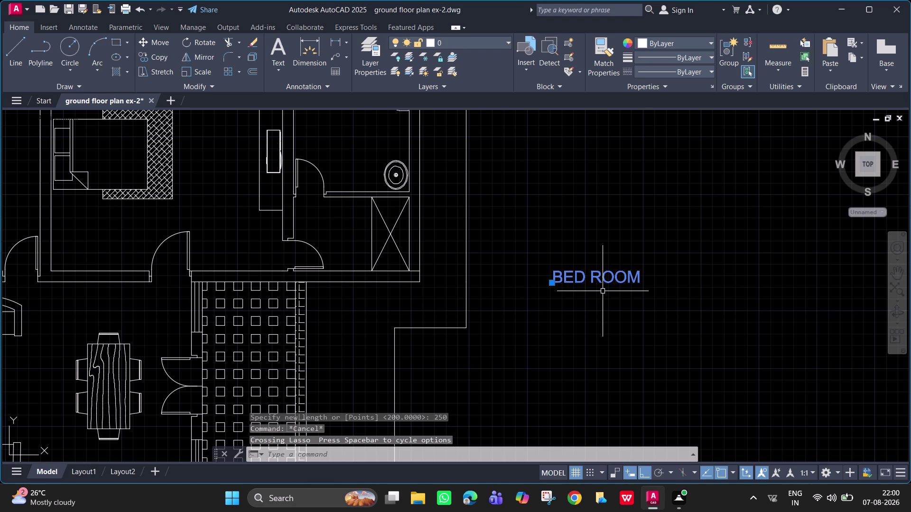
Move the BED ROOM label into the upper-left bedroom with Ortho turned off.
text(M)
key(space)
click(557, 281)
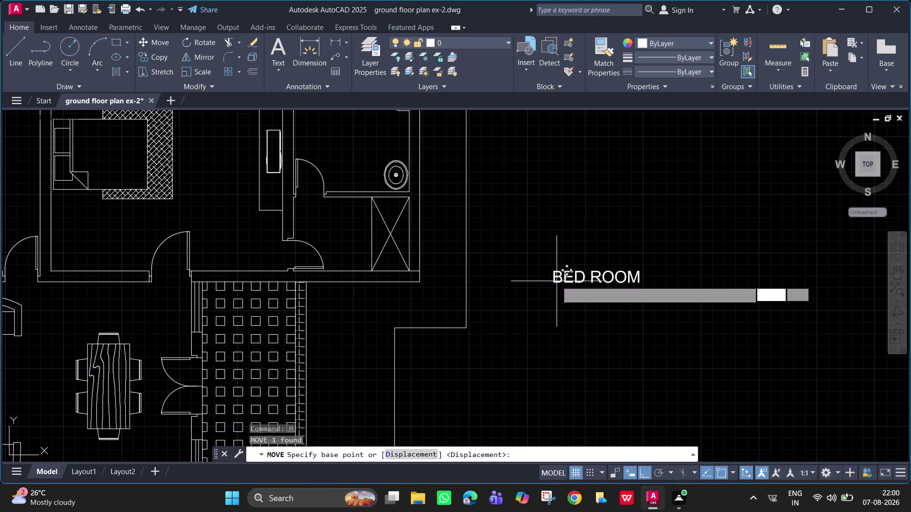
scroll(down, 3)
middle_drag(220, 250, 540, 361)
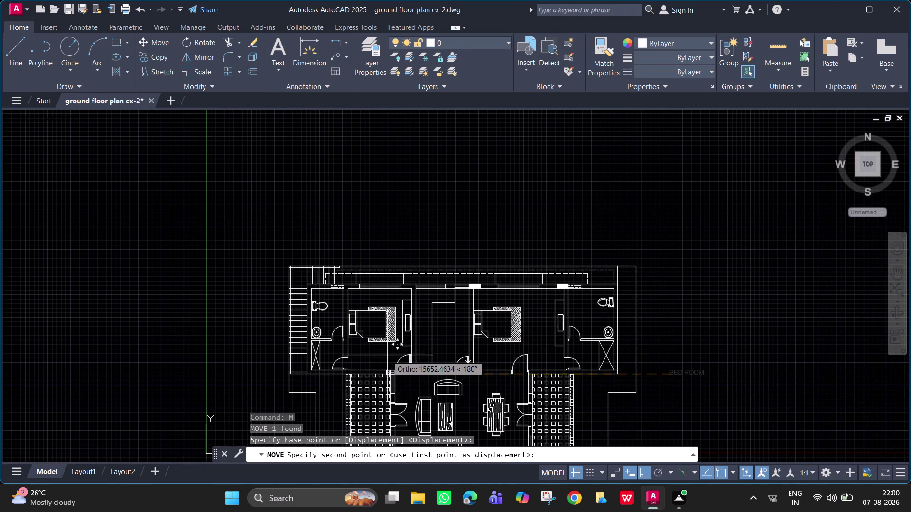
key(F8)
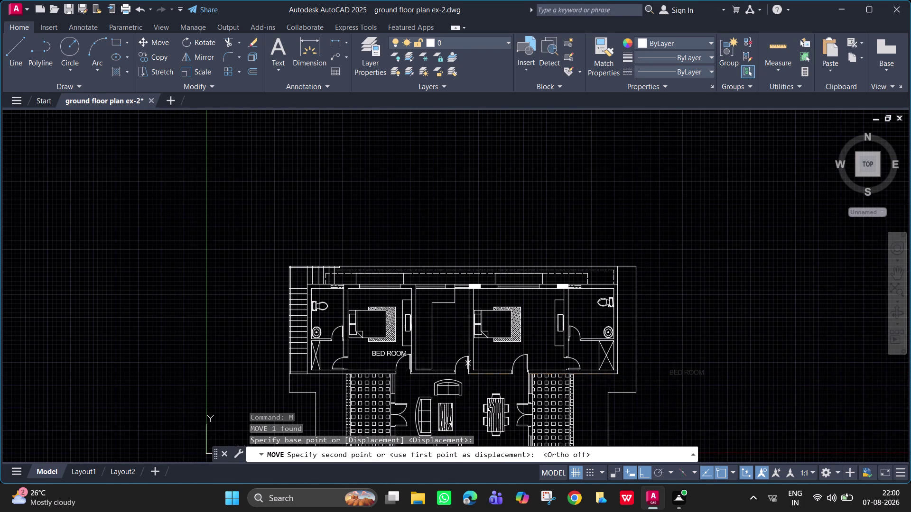
scroll(up, 3)
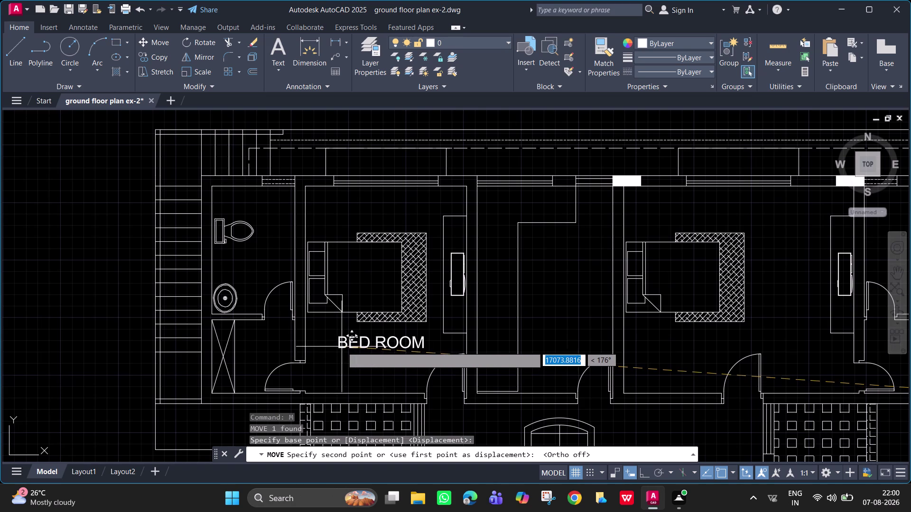
click(336, 346)
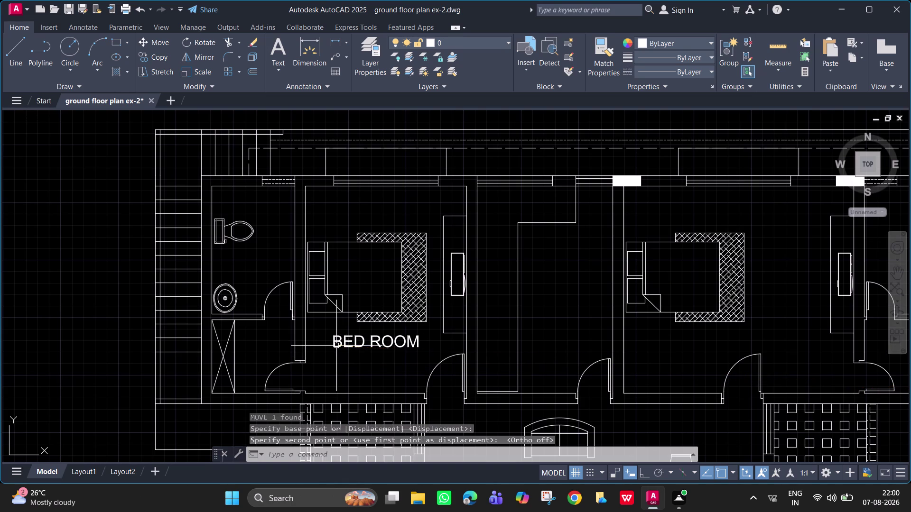
Start copying the BED ROOM label from a base point on the label.
click(399, 343)
text(C)
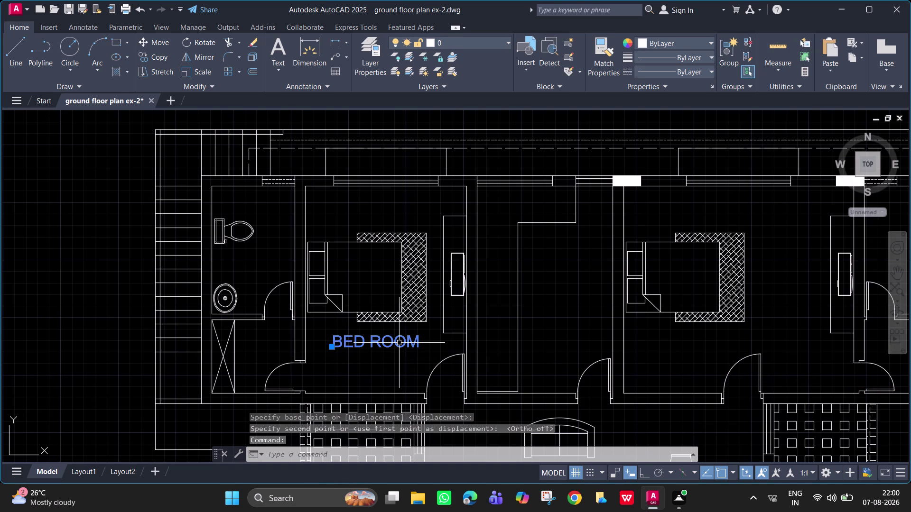
text(O)
key(space)
click(399, 343)
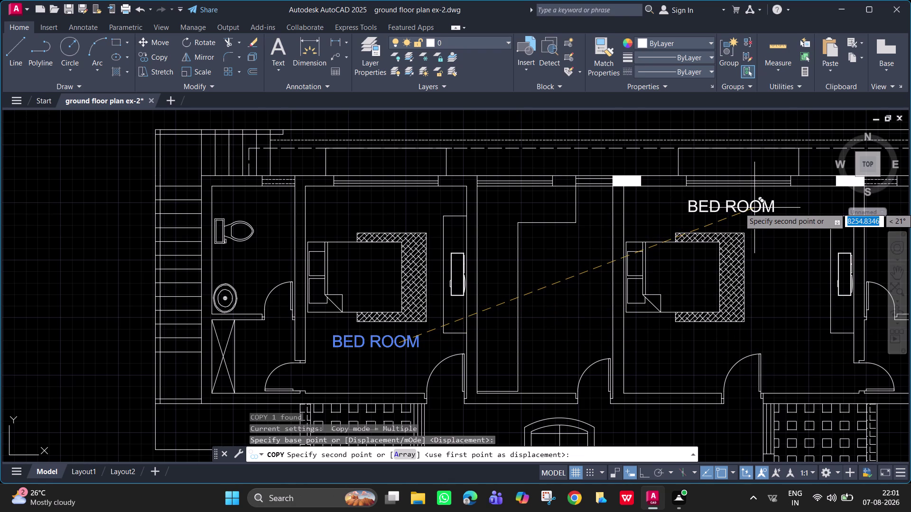
Place label copies in the upper-right bedroom, central room, toilets, wash areas and living area.
click(770, 209)
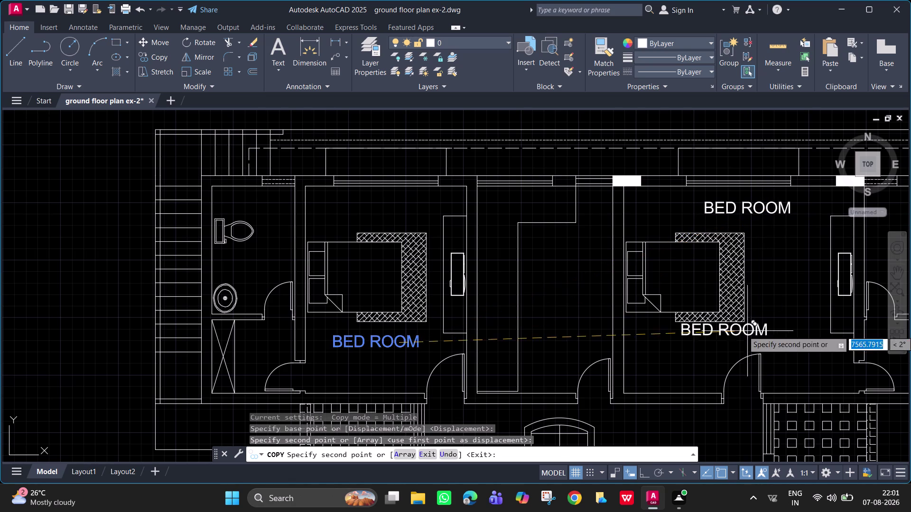
middle_drag(724, 311, 694, 178)
scroll(down, 3)
middle_drag(578, 197, 589, 227)
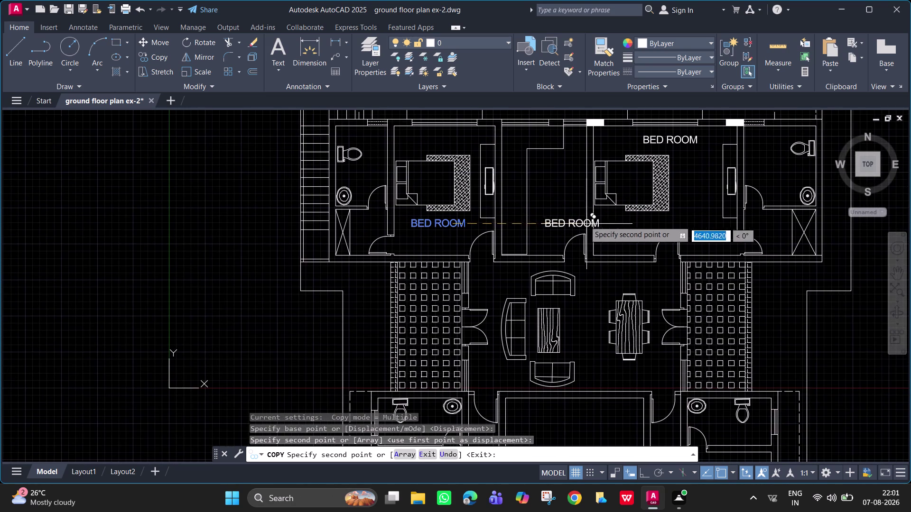
click(571, 195)
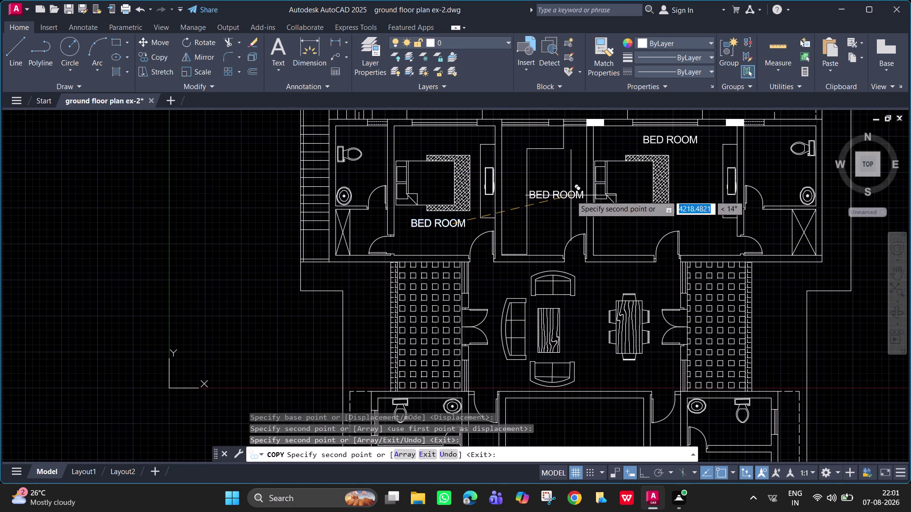
click(375, 138)
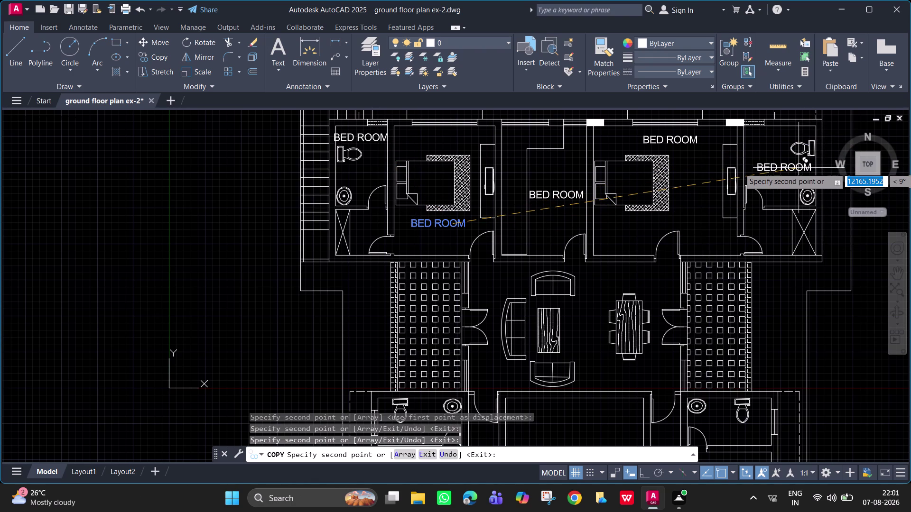
click(799, 168)
click(790, 218)
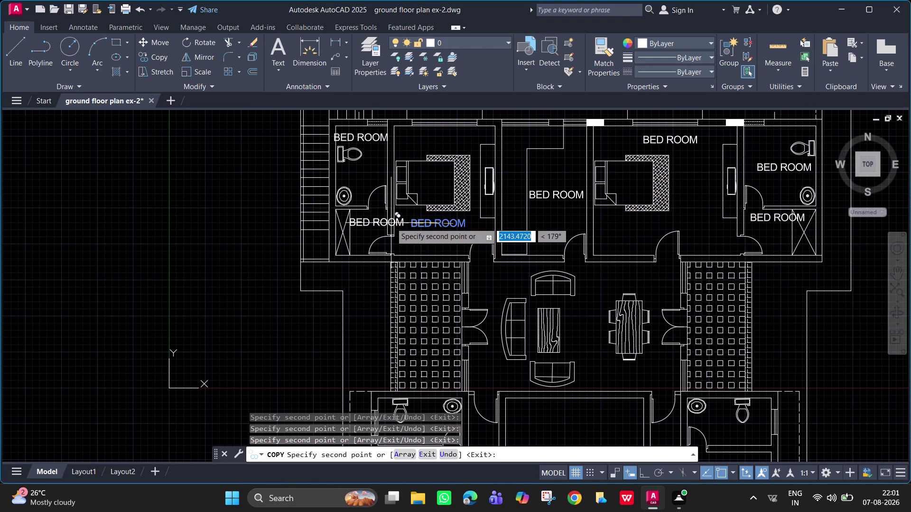
click(377, 223)
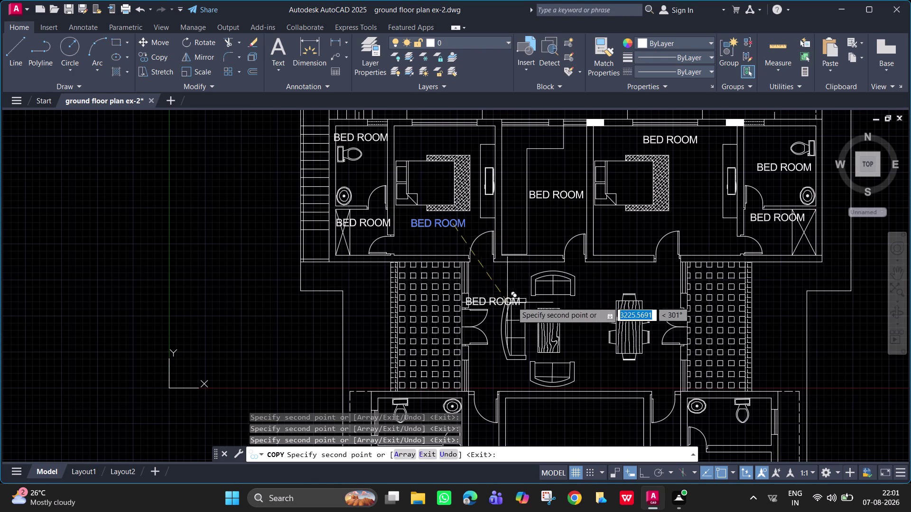
click(626, 284)
Place copies in the lower central room, lower entrance, and lower-left and lower-right bedrooms.
scroll(down, 3)
middle_drag(614, 334, 603, 209)
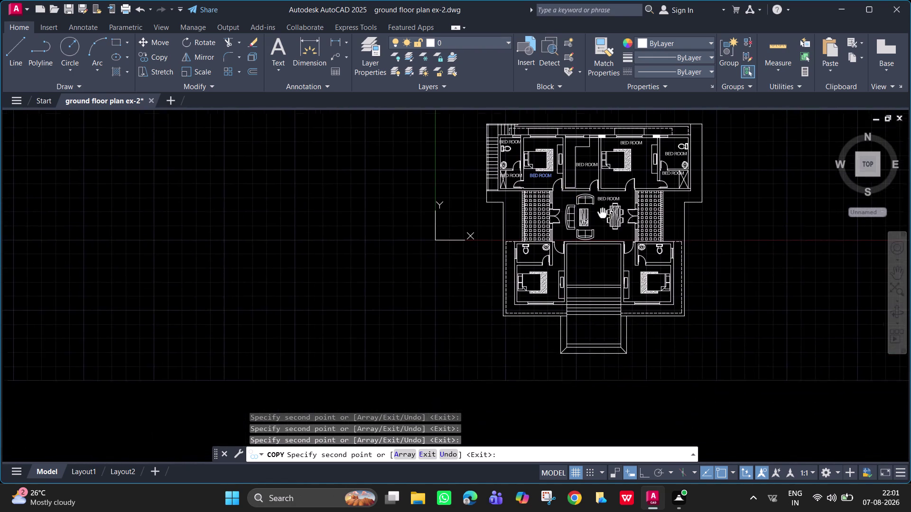
scroll(up, 3)
click(596, 262)
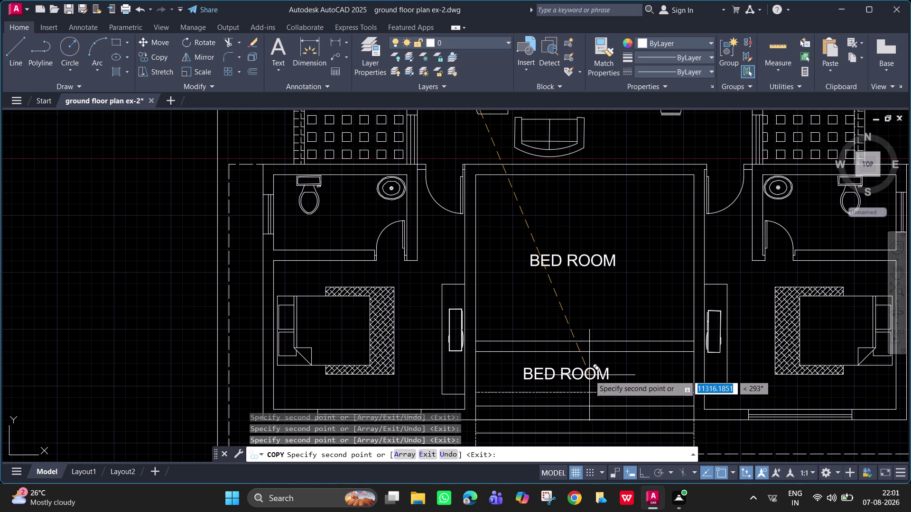
click(589, 376)
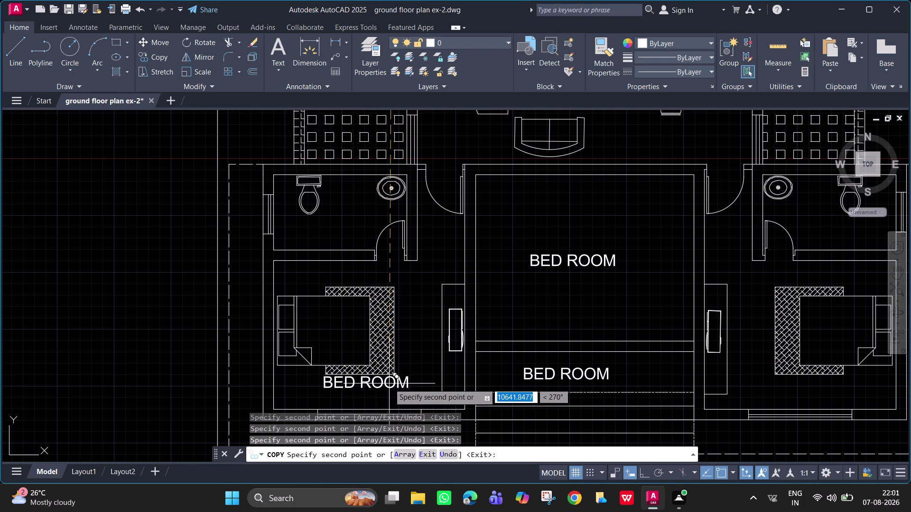
scroll(down, 3)
scroll(up, 3)
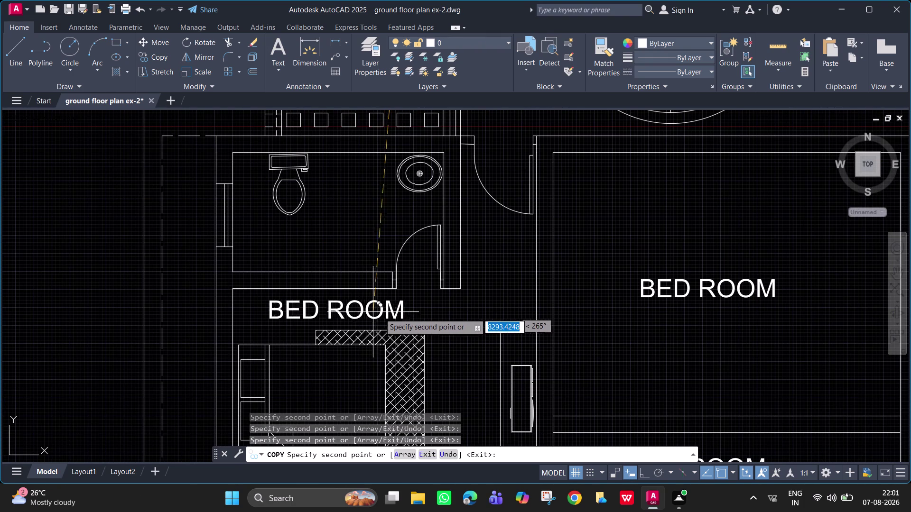
click(487, 315)
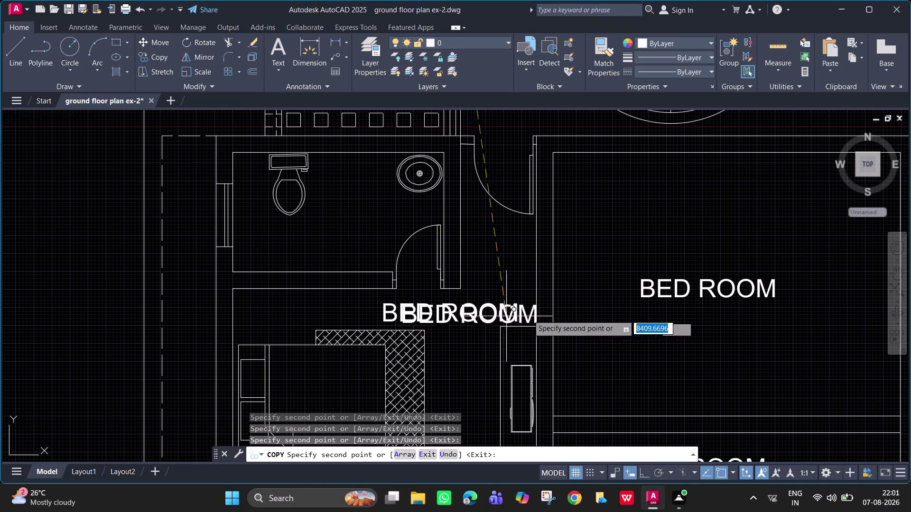
scroll(down, 3)
middle_drag(674, 298, 419, 277)
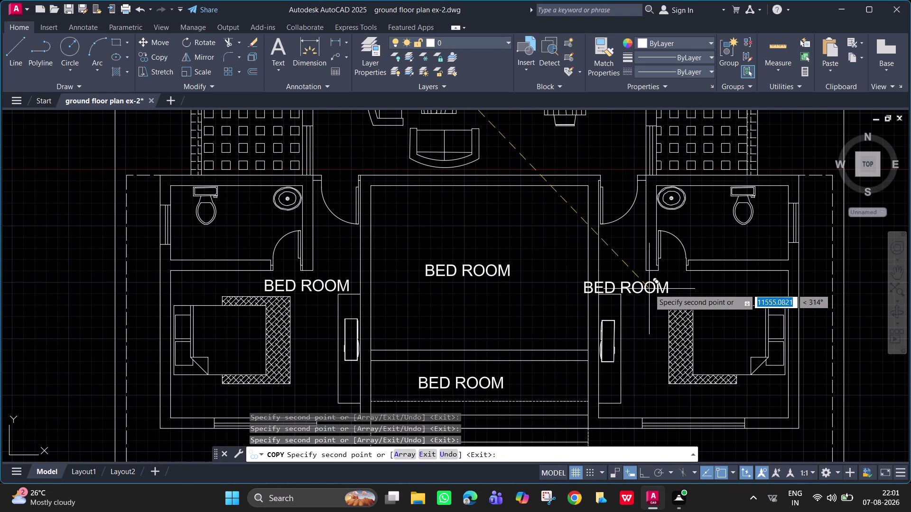
click(672, 283)
Add two more BED ROOM copies in the upper rooms.
scroll(down, 3)
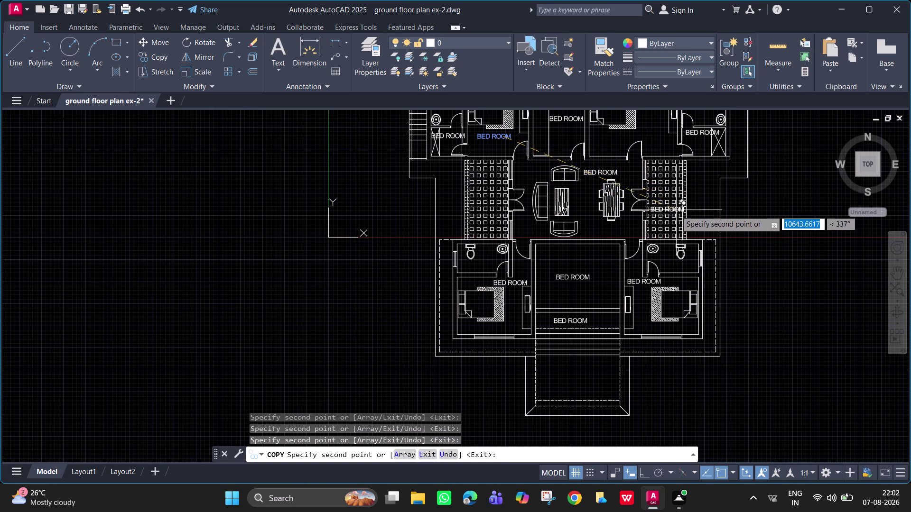
middle_drag(610, 237, 624, 304)
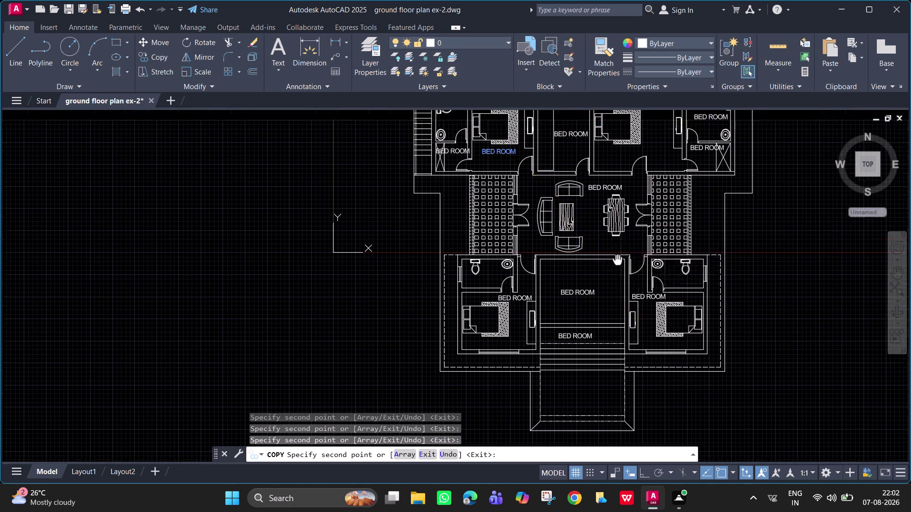
middle_drag(624, 304, 625, 413)
scroll(up, 3)
middle_drag(525, 239, 536, 254)
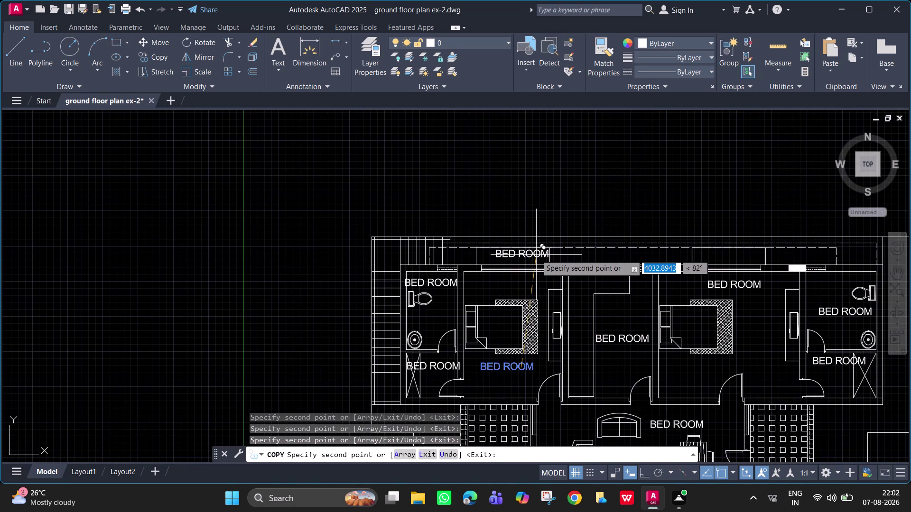
scroll(up, 3)
scroll(up, 3)
middle_drag(528, 249, 331, 186)
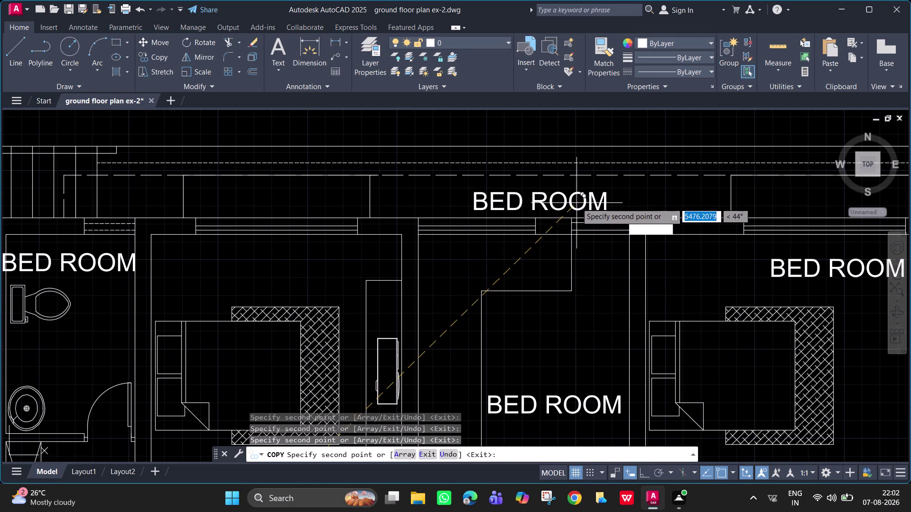
click(578, 203)
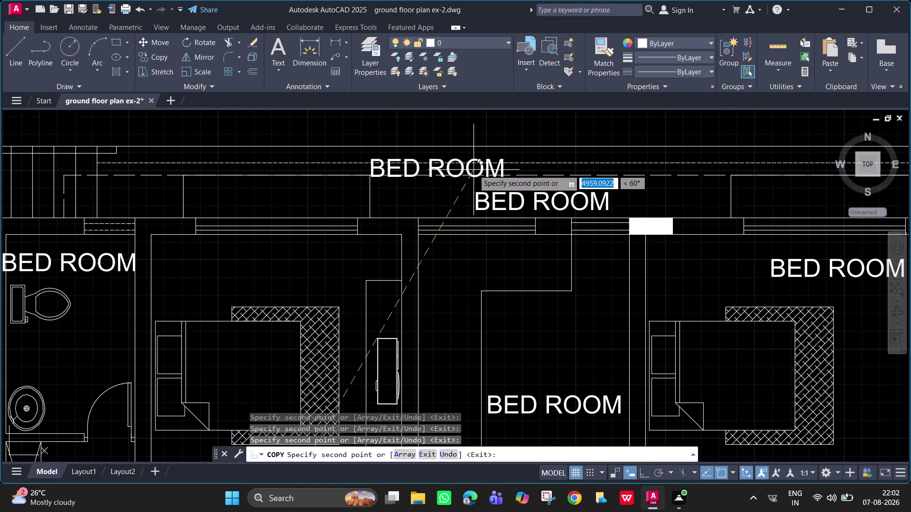
scroll(down, 3)
middle_drag(598, 215, 399, 208)
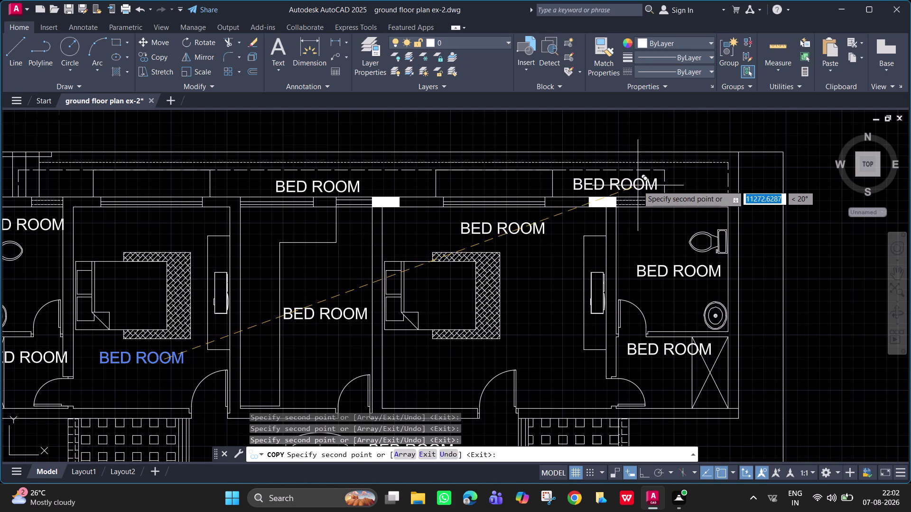
click(638, 185)
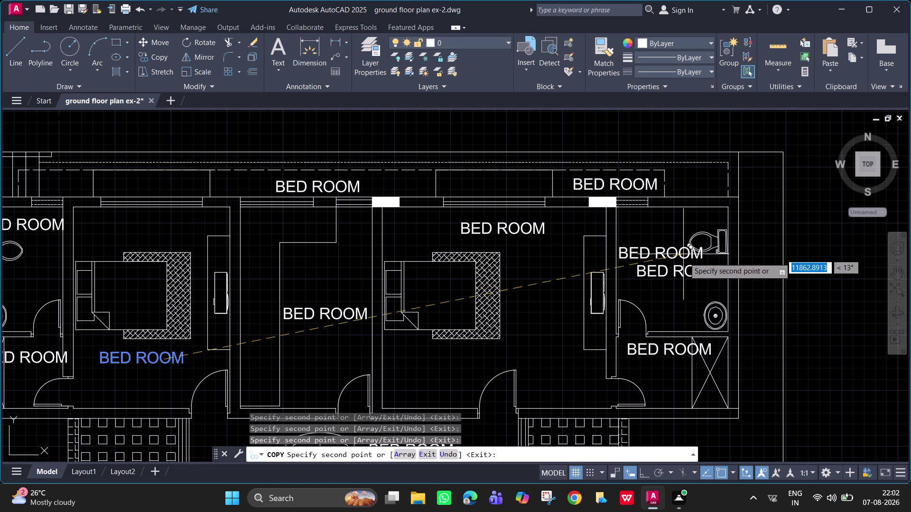
Place a final copy near the entrance and end the copy command.
middle_drag(685, 372, 681, 202)
scroll(down, 3)
scroll(down, 3)
middle_drag(683, 276, 680, 228)
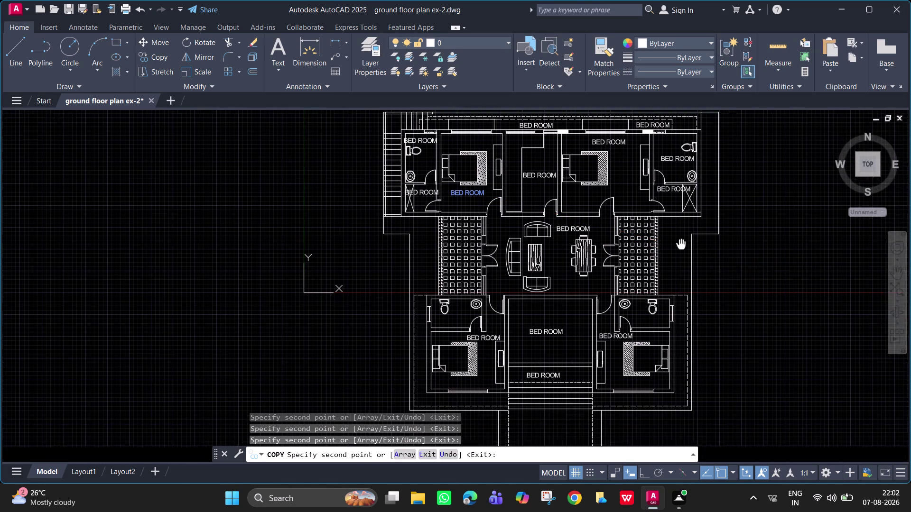
middle_drag(680, 227, 681, 197)
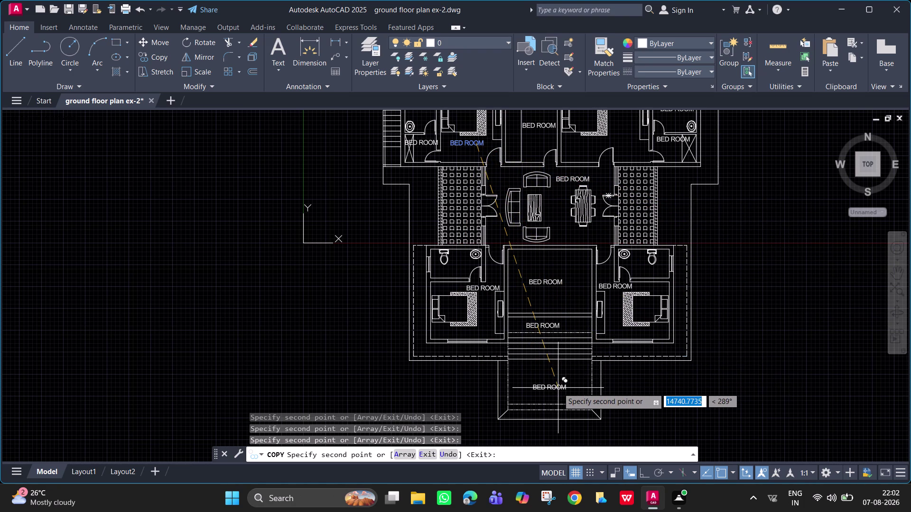
click(556, 386)
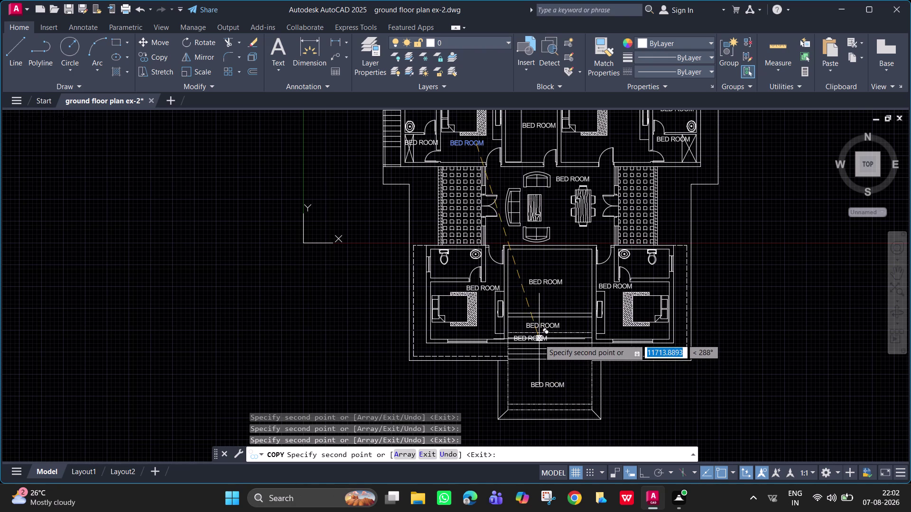
key(Escape)
scroll(up, 3)
middle_drag(556, 255, 566, 424)
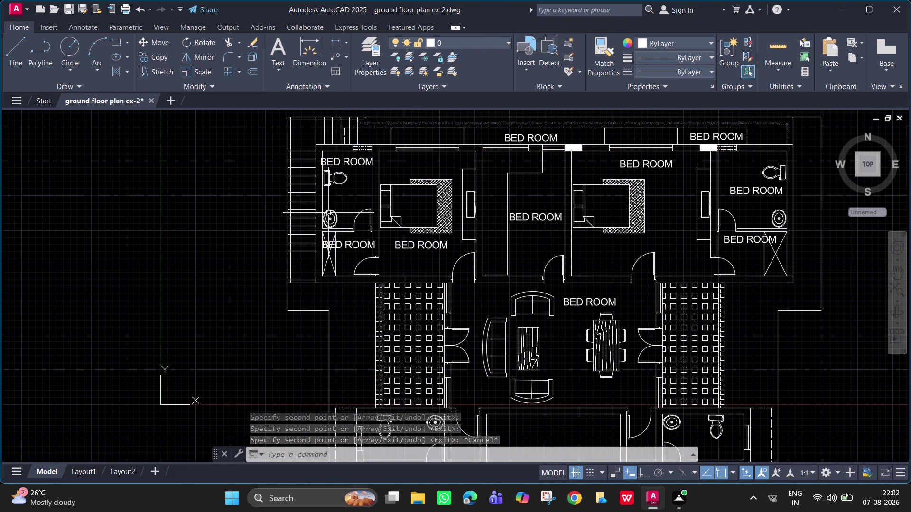
Retype the top-left BED ROOM label as TOILET, correcting a typo.
double_click(356, 160)
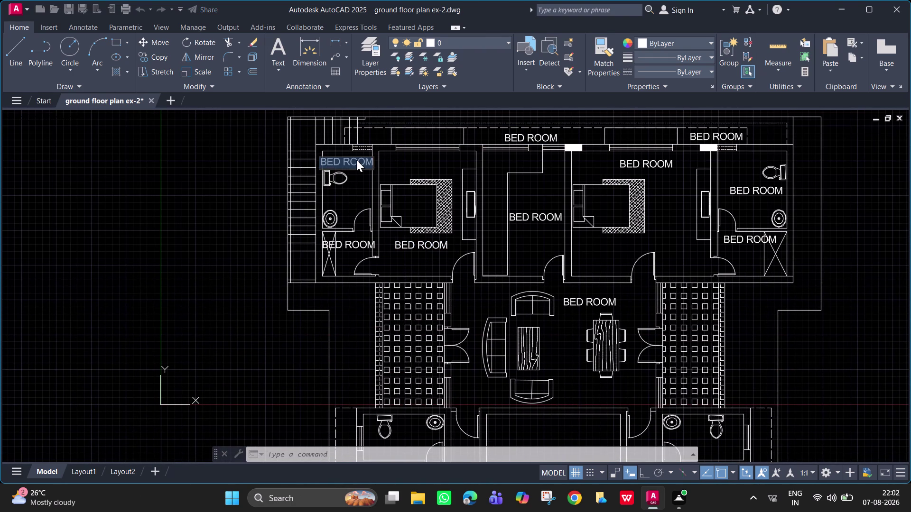
key(t)
text(PI)
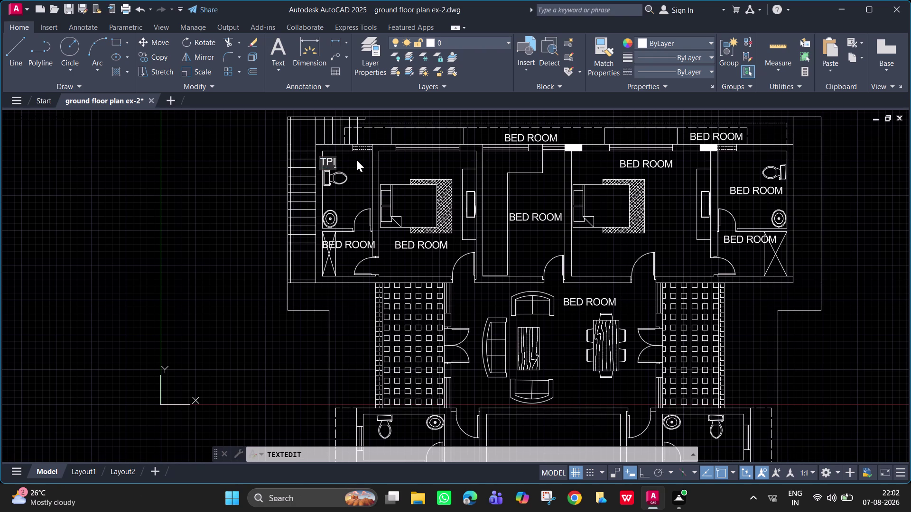
text(LET)
key(Left)
key(Left)
key(Left)
key(Left)
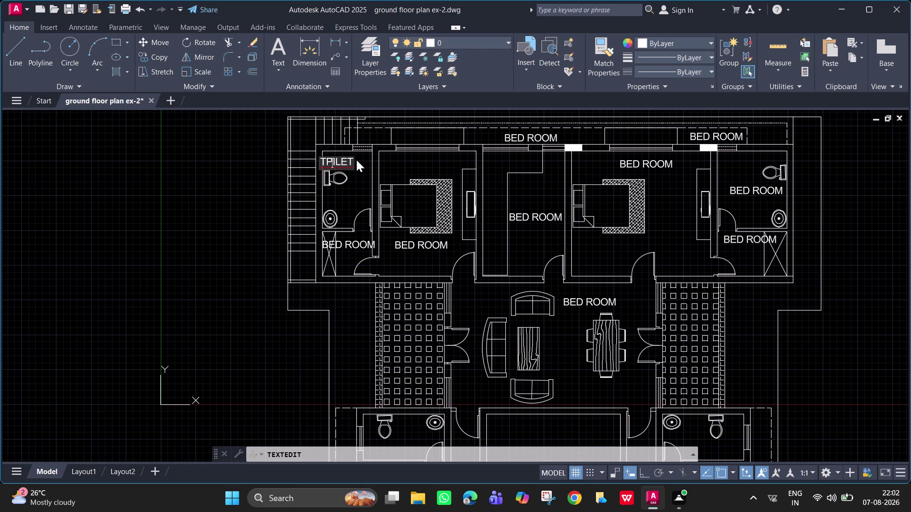
key(BackSpace)
key(o)
key(Return)
key(Return)
click(343, 160)
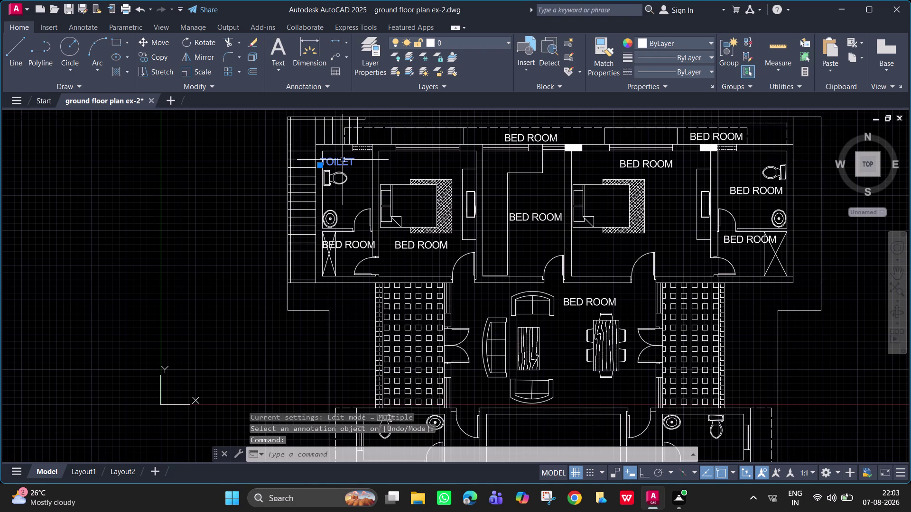
Move the TOILET label into the toilet room and reselect it.
text(M)
key(space)
drag(344, 160, 354, 161)
click(354, 160)
click(317, 168)
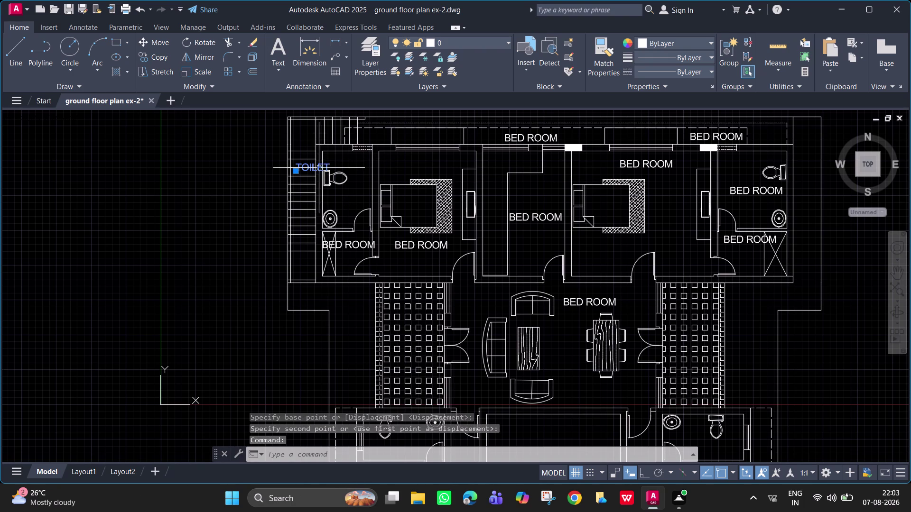
drag(319, 168, 361, 158)
drag(354, 157, 351, 157)
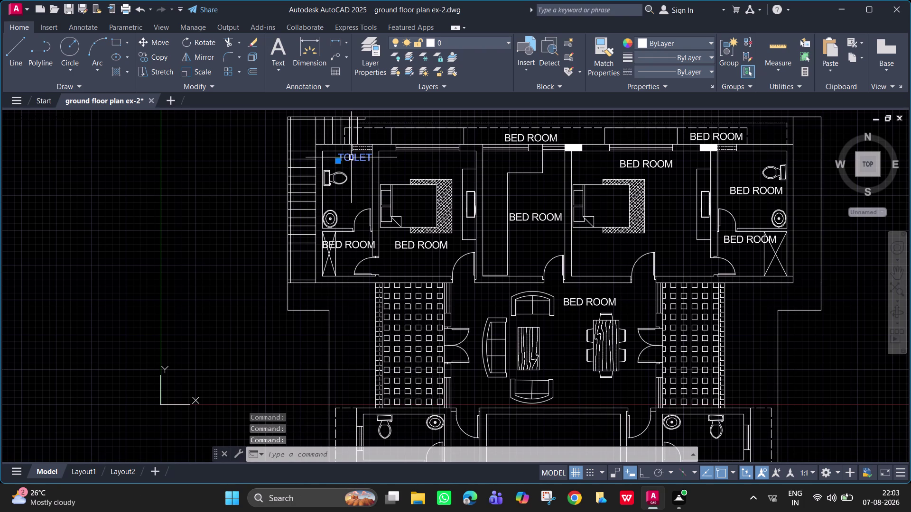
drag(351, 158, 346, 162)
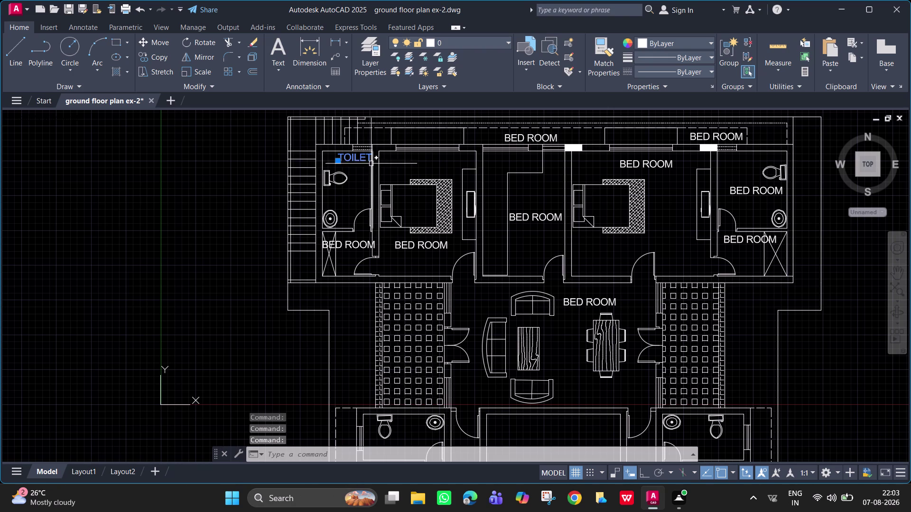
drag(363, 158, 357, 160)
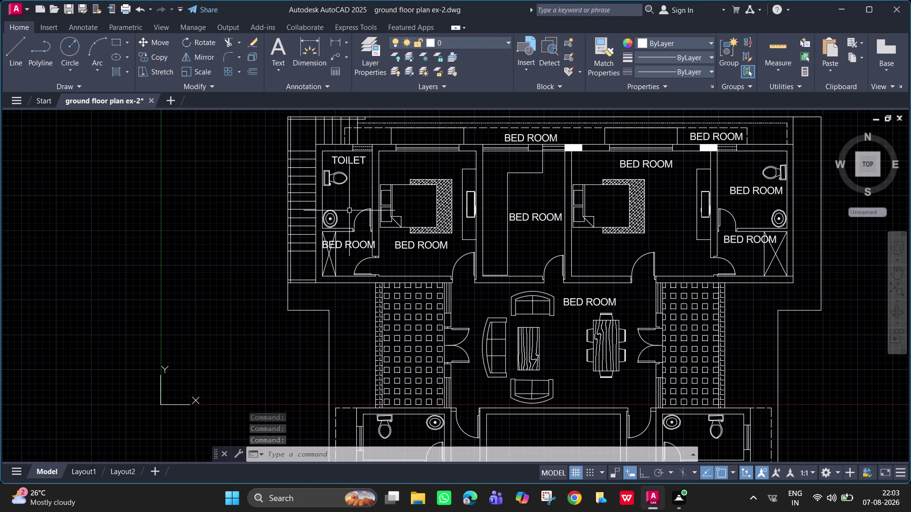
double_click(350, 158)
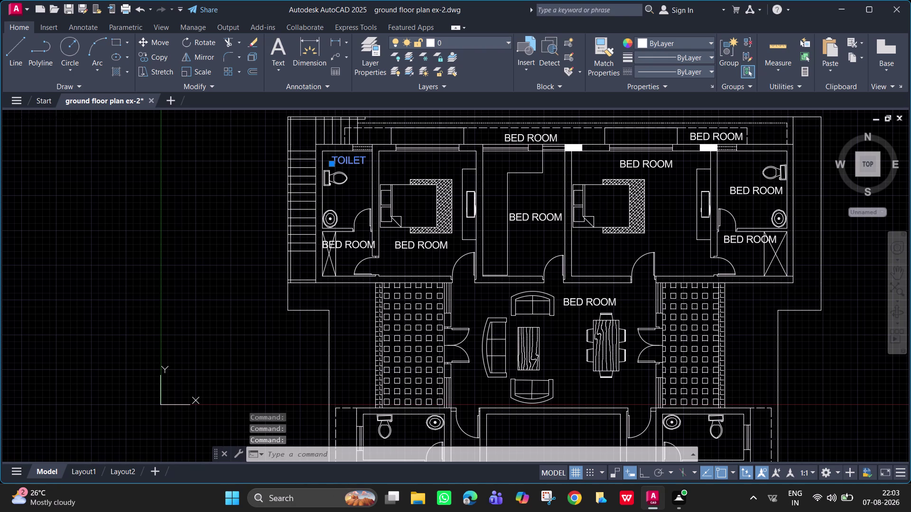
key(Escape)
key(Escape)
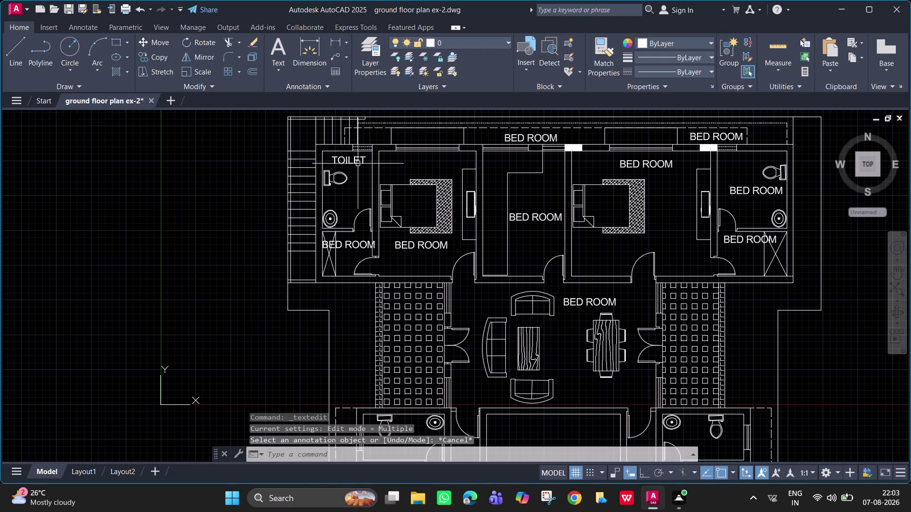
click(358, 164)
Copy the TOILET label to just below itself.
text(CO)
key(space)
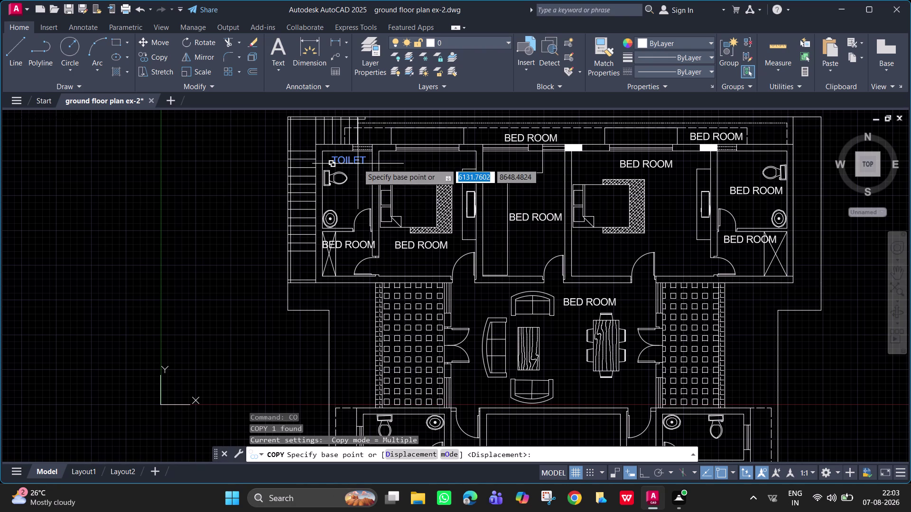
click(358, 163)
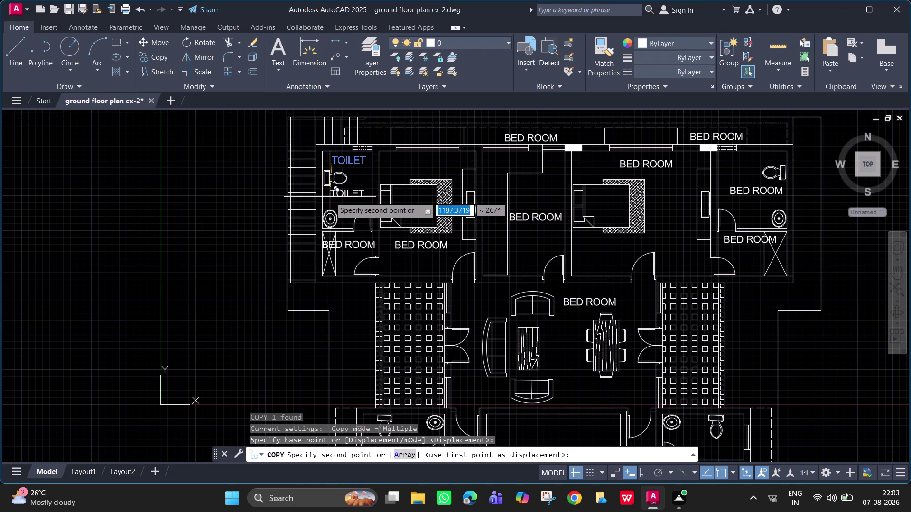
click(333, 200)
key(Escape)
Change the copied label's text to 1800X2785 and select it for moving.
double_click(340, 199)
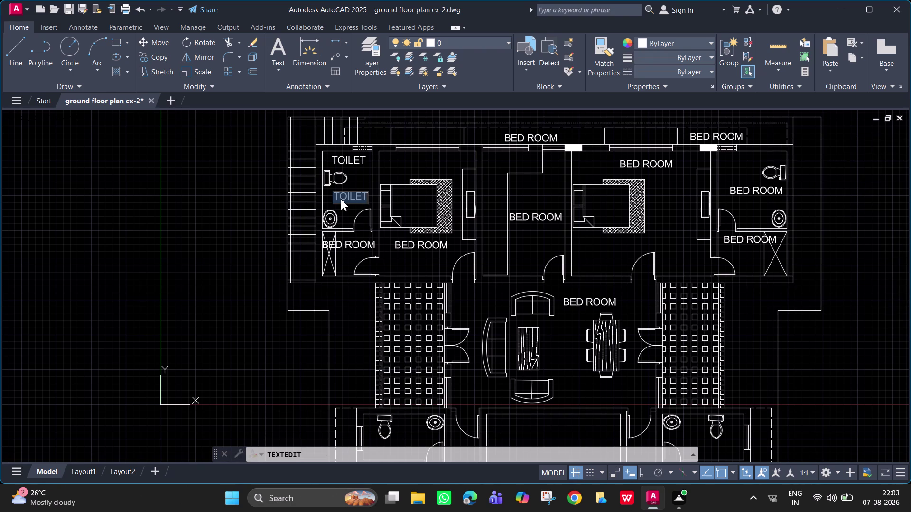
text(1800)
key(x)
text(2785)
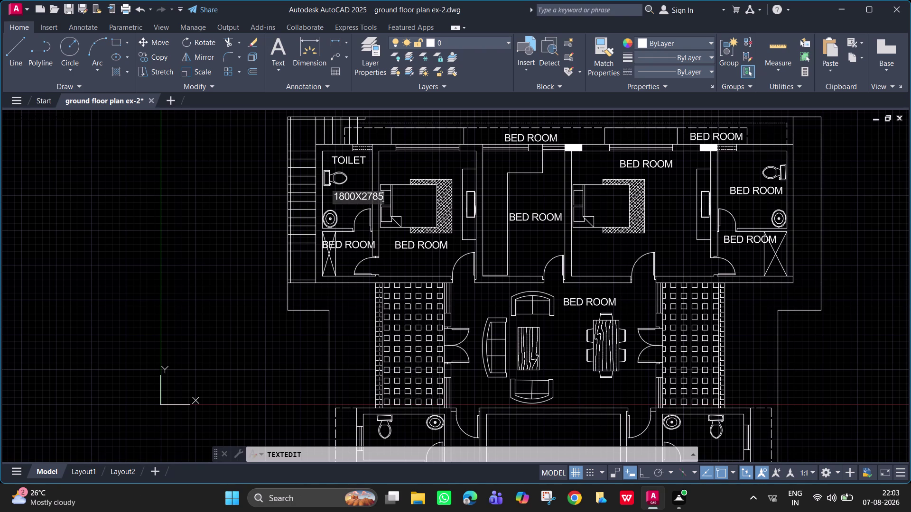
key(Return)
key(Return)
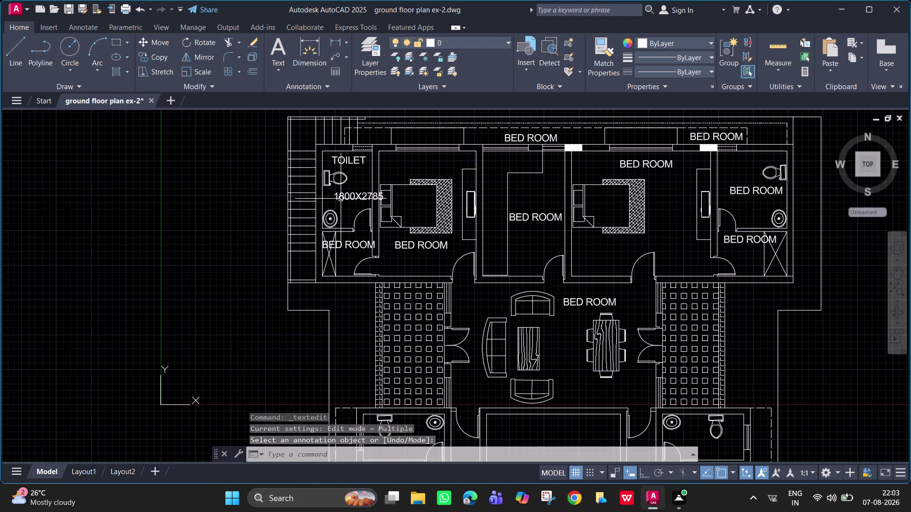
click(341, 199)
key(m)
key(space)
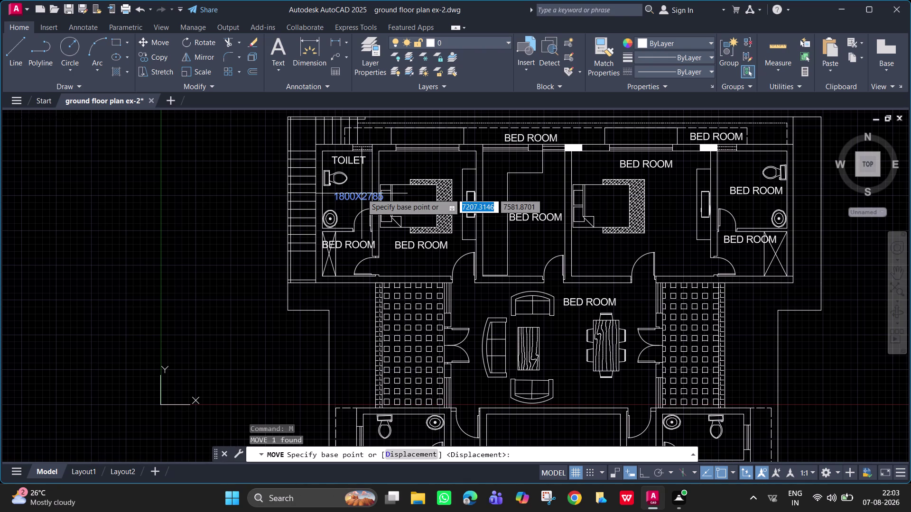
Place the size label under TOILET, then try scaling it and cancel.
drag(364, 197, 354, 198)
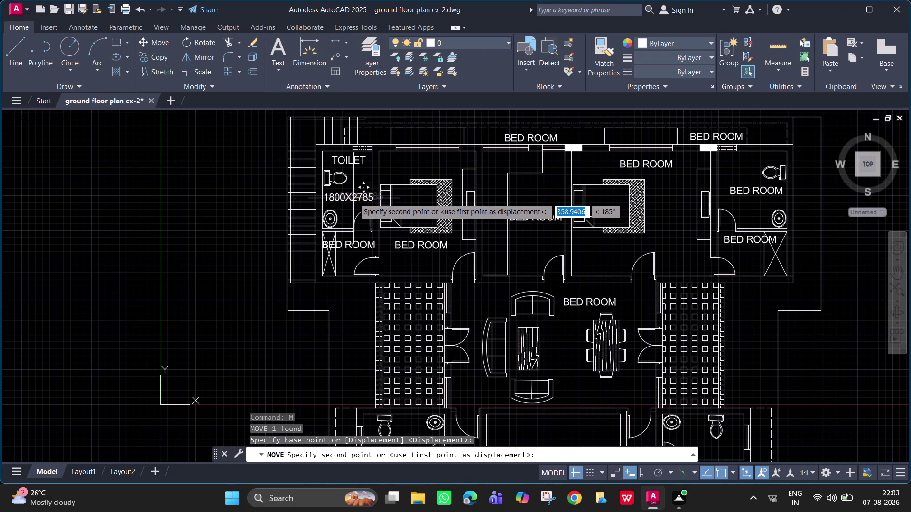
drag(353, 198, 351, 199)
click(352, 198)
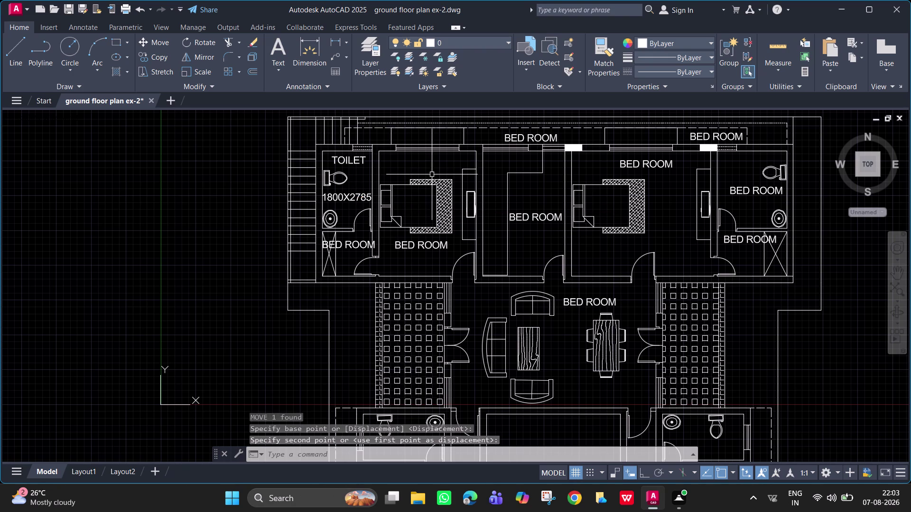
click(347, 201)
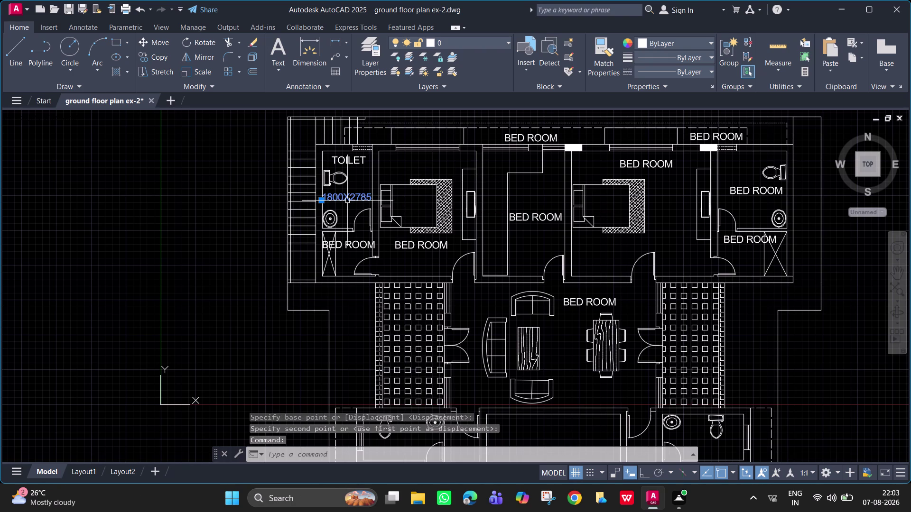
text(SC)
key(space)
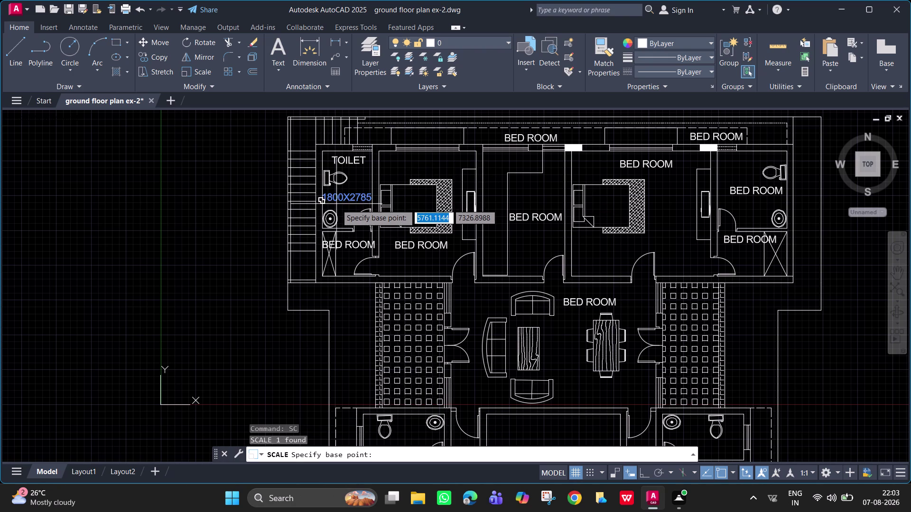
click(332, 205)
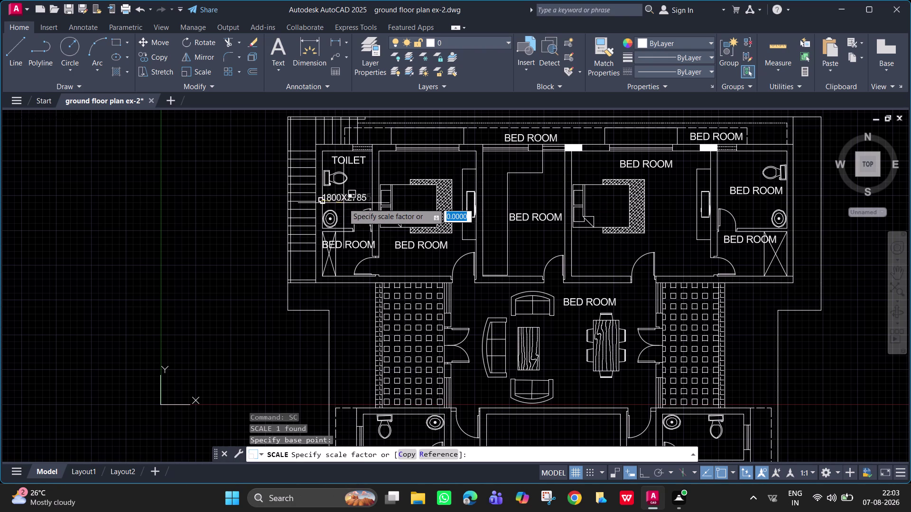
click(342, 204)
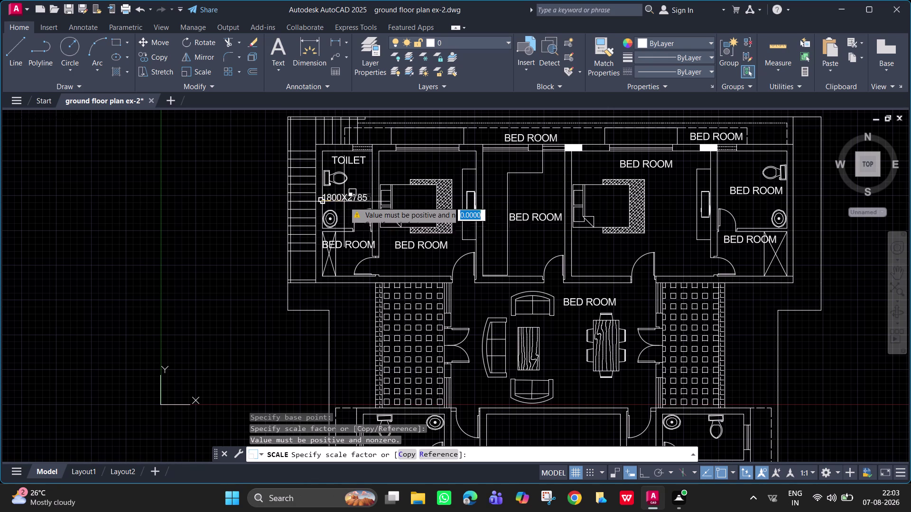
click(344, 202)
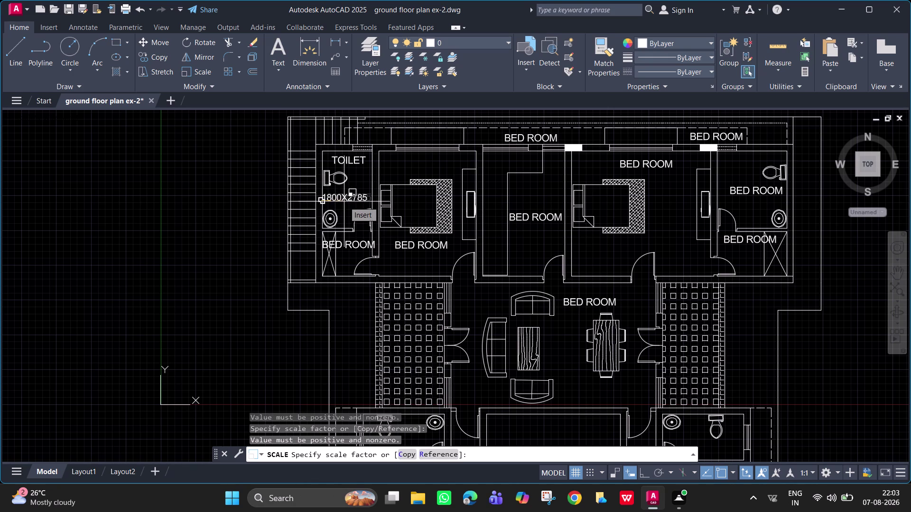
key(Return)
Scale the 1800X2785 label down from its left-end base point.
text(S)
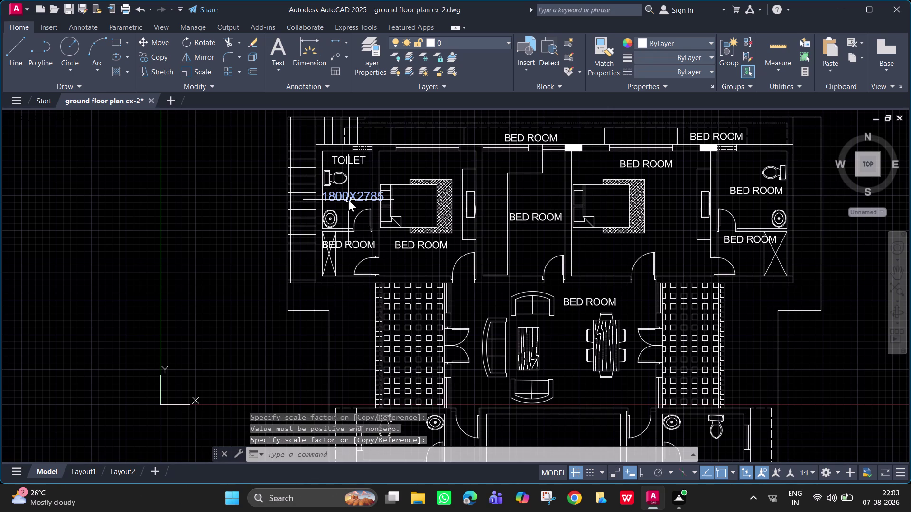
text(C)
key(space)
click(345, 200)
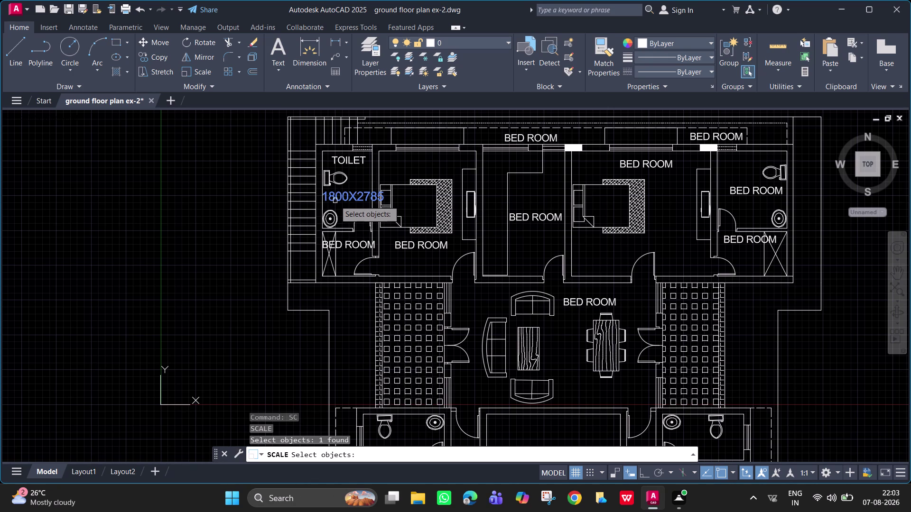
key(space)
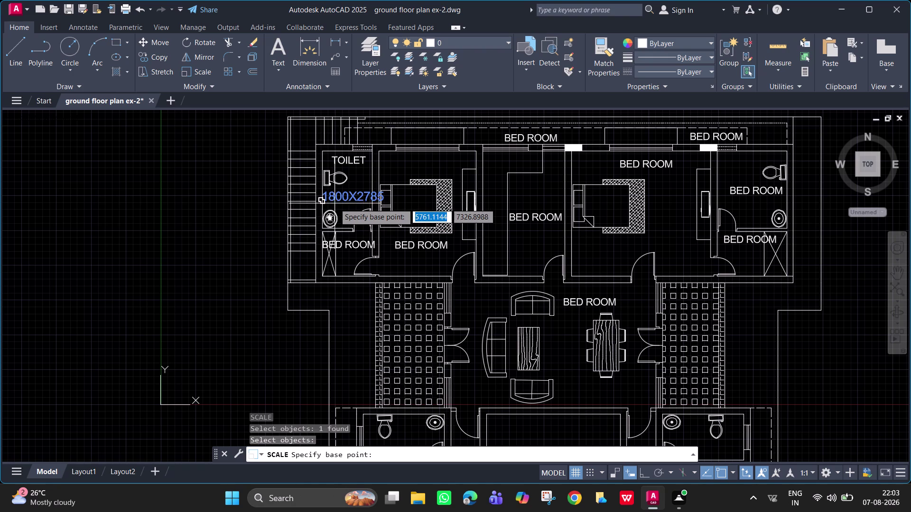
click(332, 203)
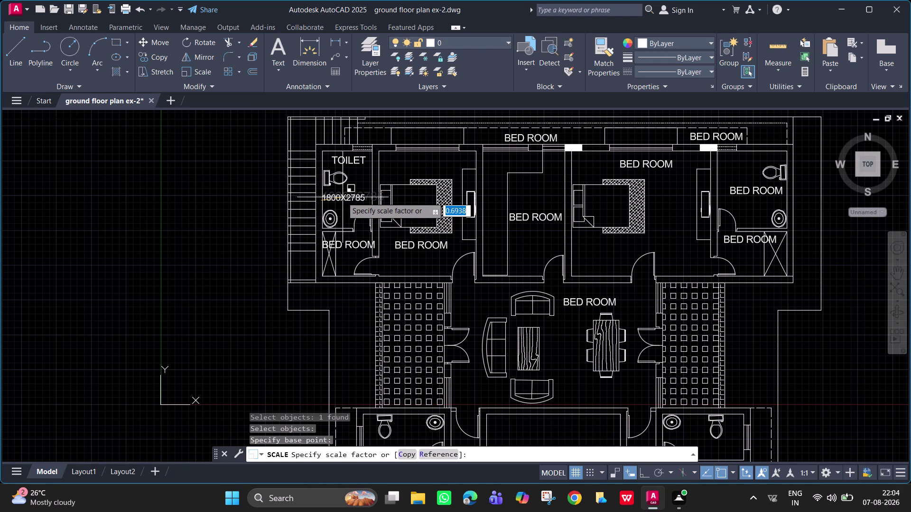
click(341, 197)
Move the scaled 1800X2785 label beneath the toilet fixture.
click(347, 201)
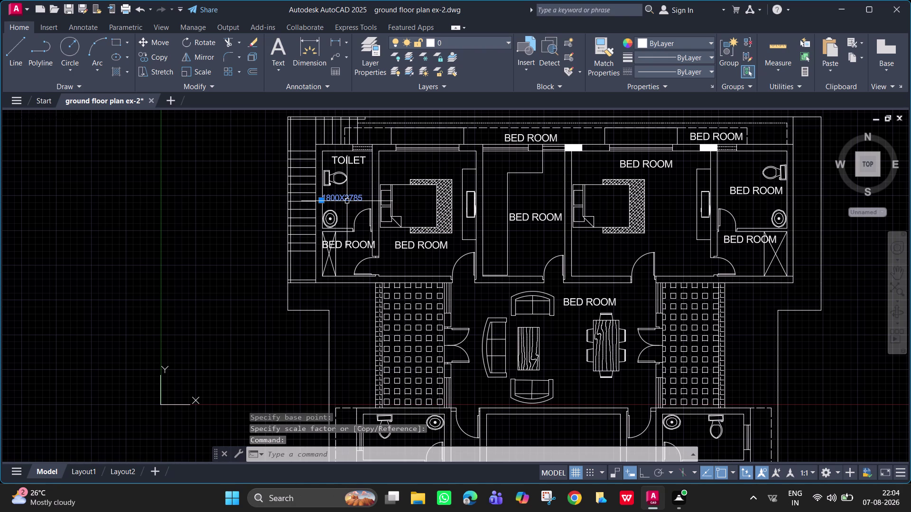
text(M)
key(space)
drag(347, 201, 329, 201)
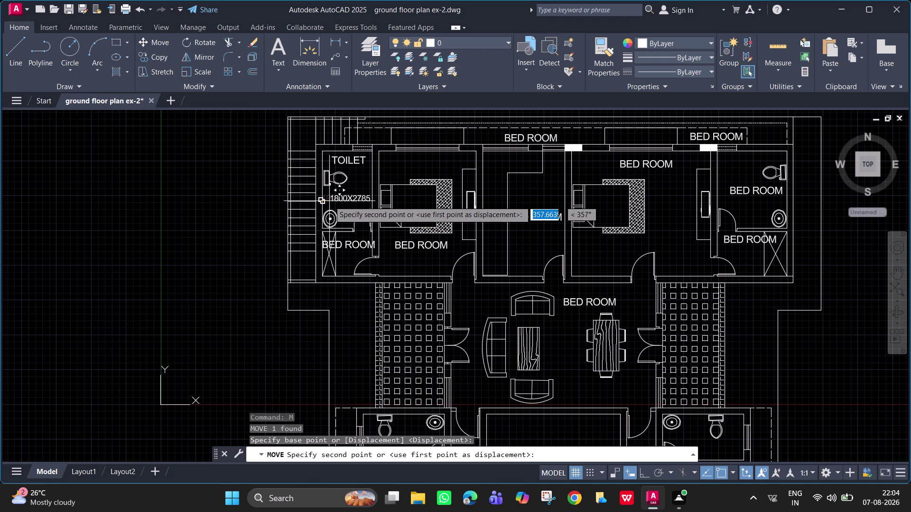
drag(330, 201, 326, 198)
click(327, 198)
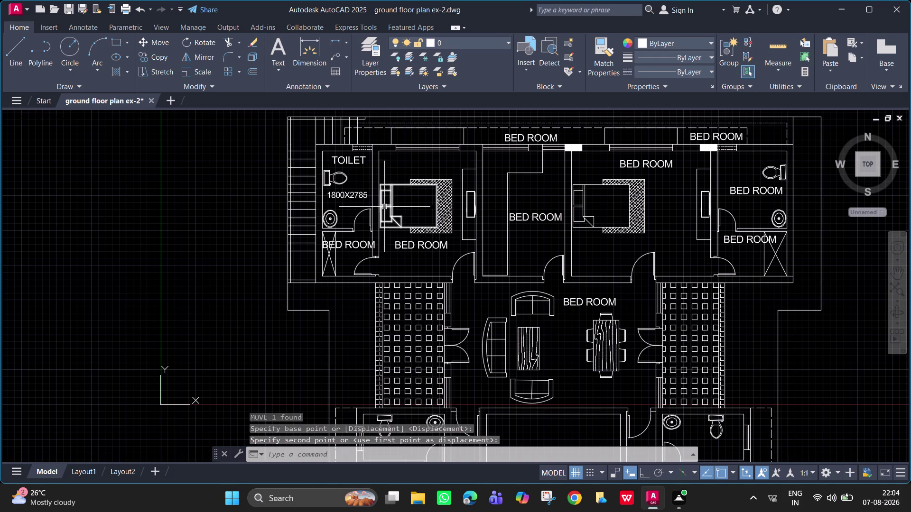
click(344, 196)
Copy the size label under the BED ROOM names in the upper rooms.
text(C)
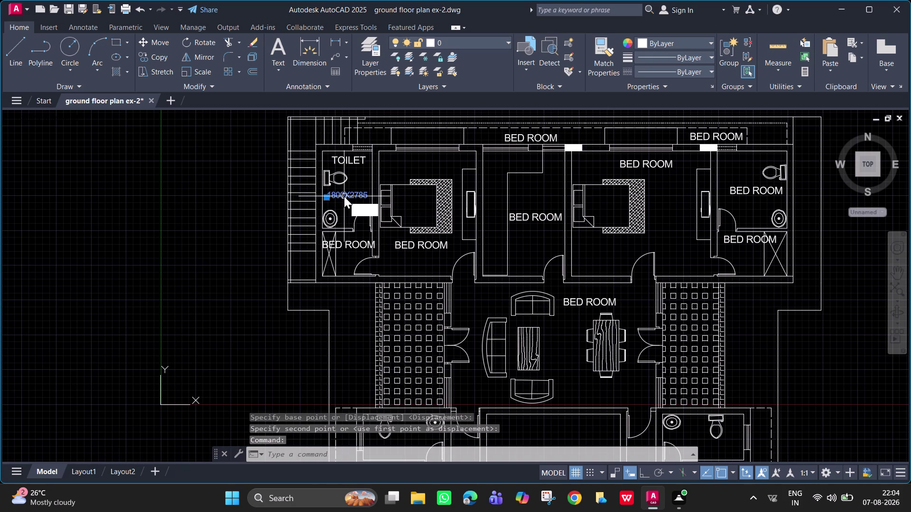
text(O)
key(space)
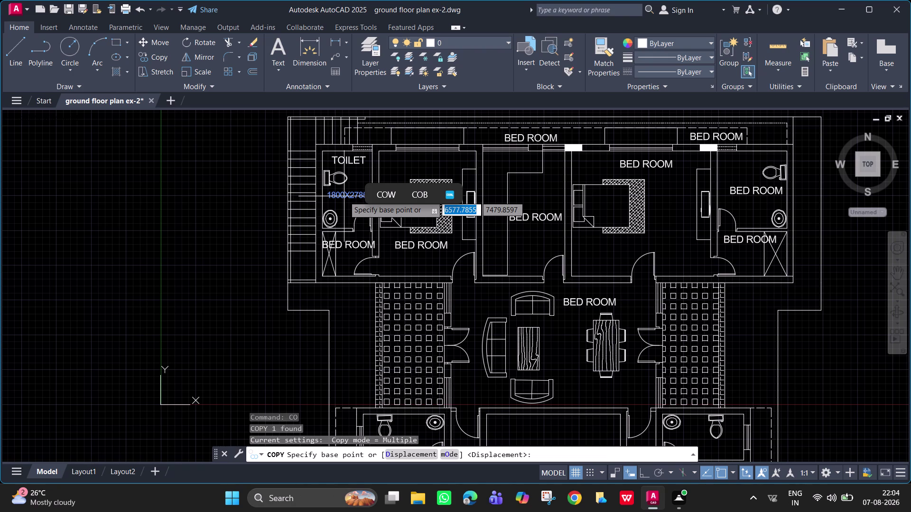
click(344, 196)
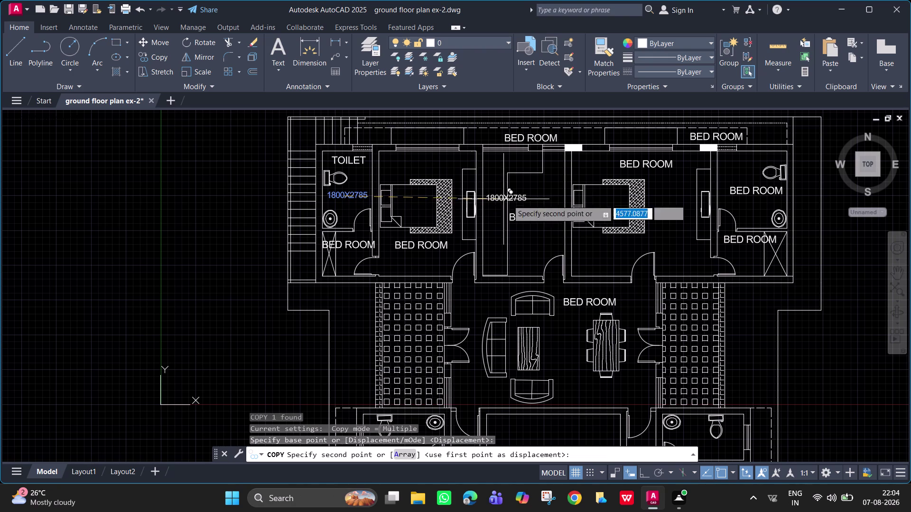
click(536, 232)
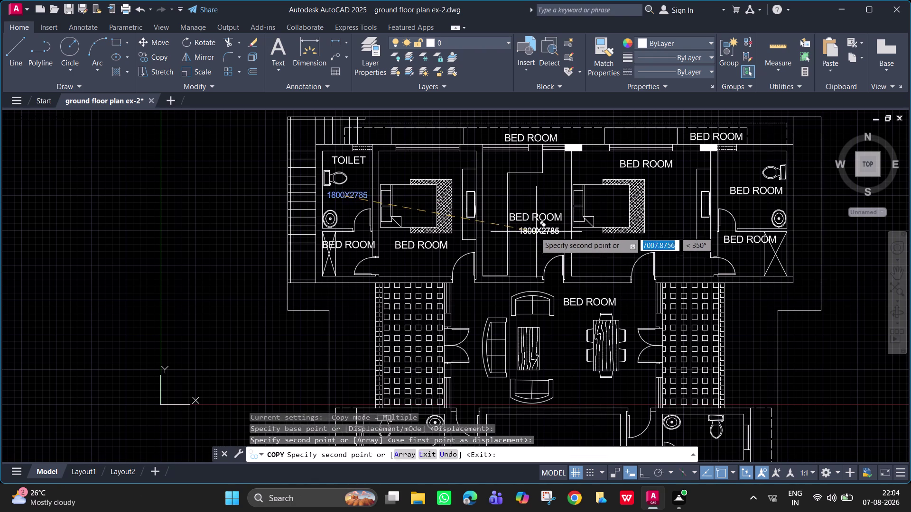
click(735, 249)
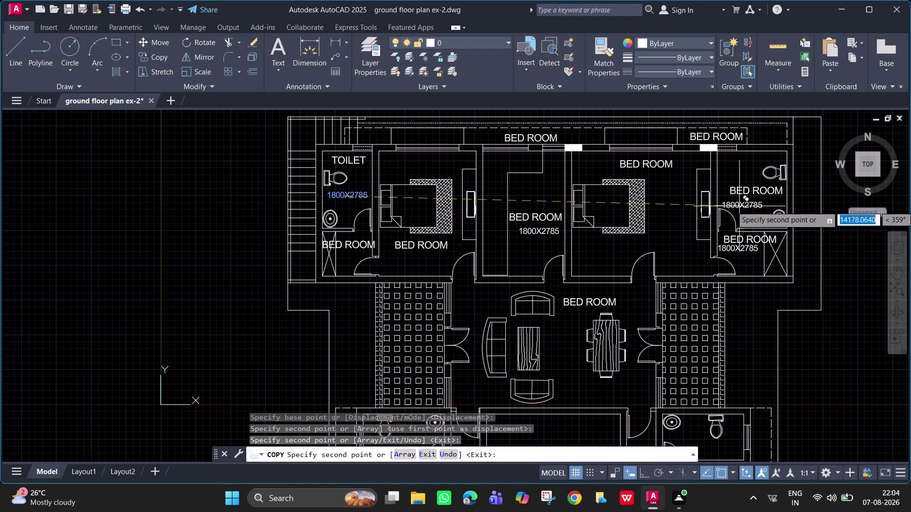
click(748, 204)
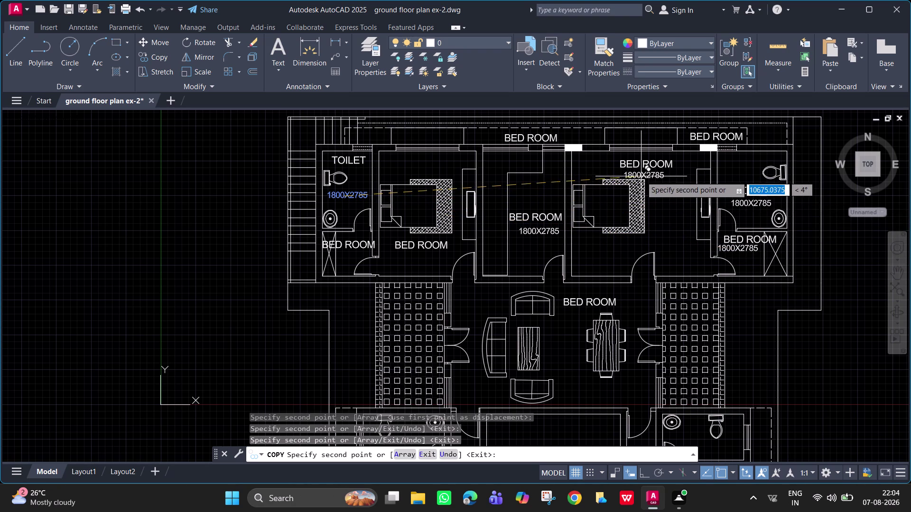
click(641, 176)
click(565, 325)
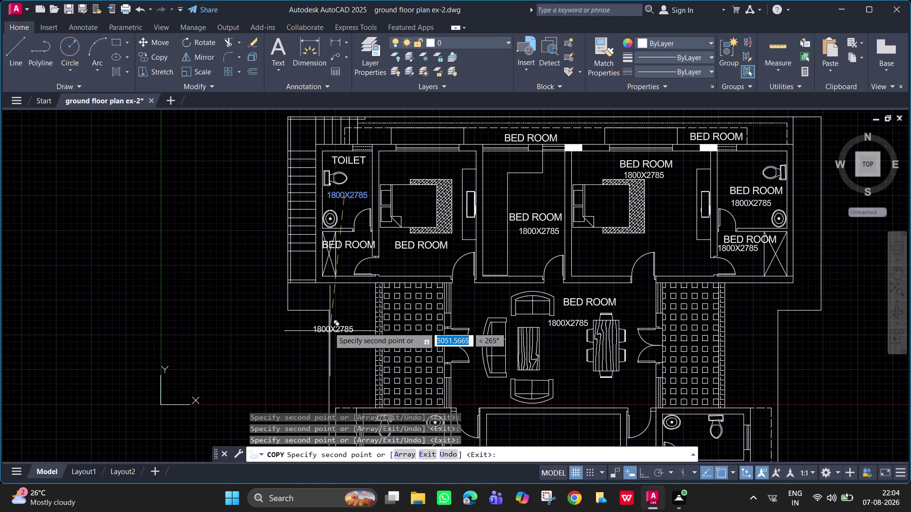
click(412, 263)
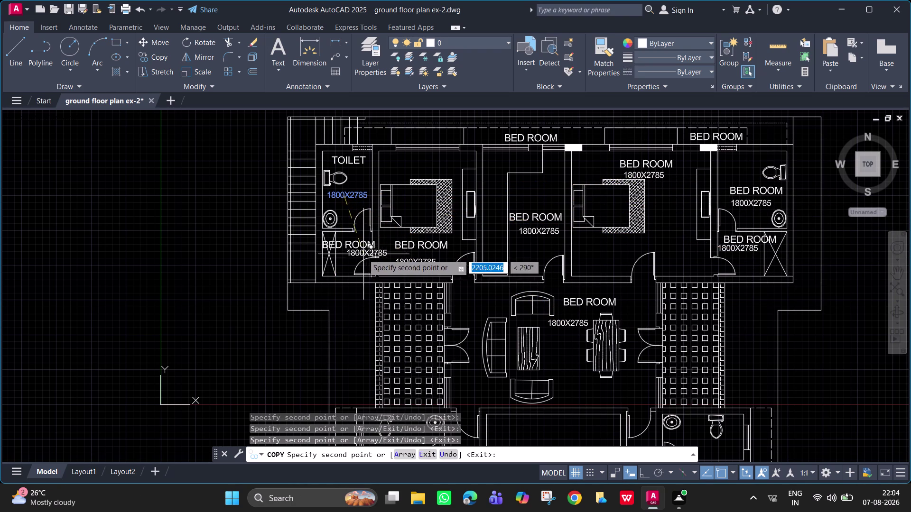
click(340, 257)
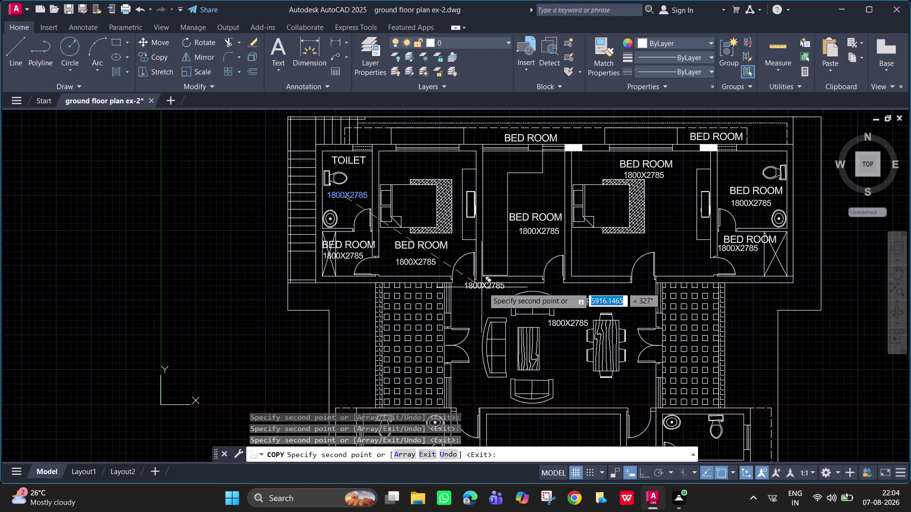
Place further copies in the lower bedrooms and both lower toilets, then end copying.
scroll(down, 3)
middle_drag(514, 323, 504, 210)
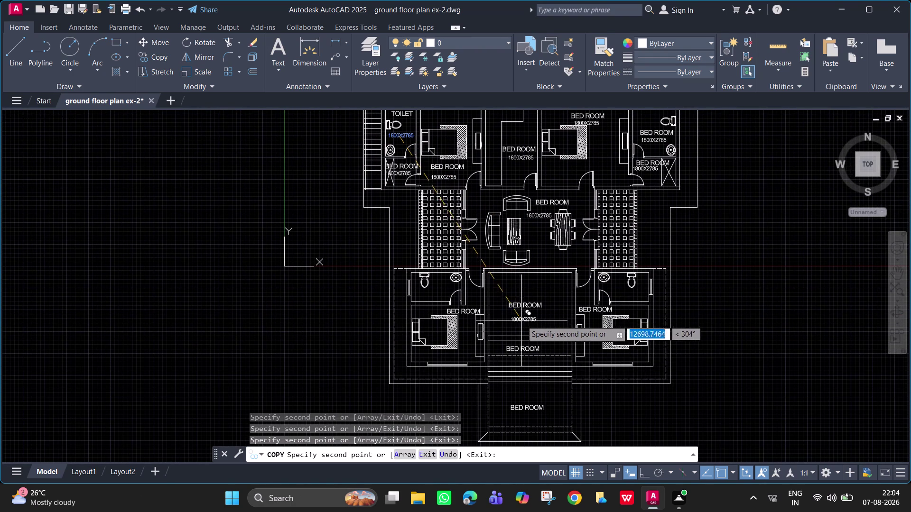
click(524, 316)
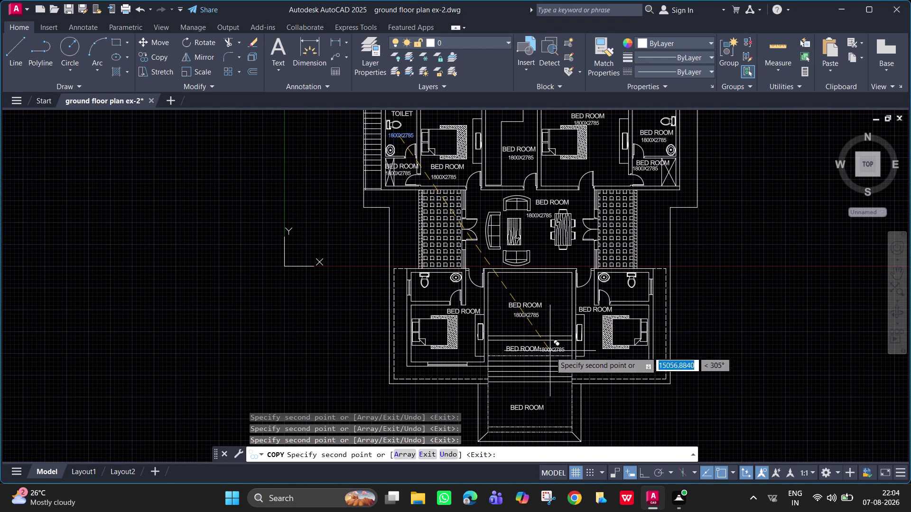
click(553, 350)
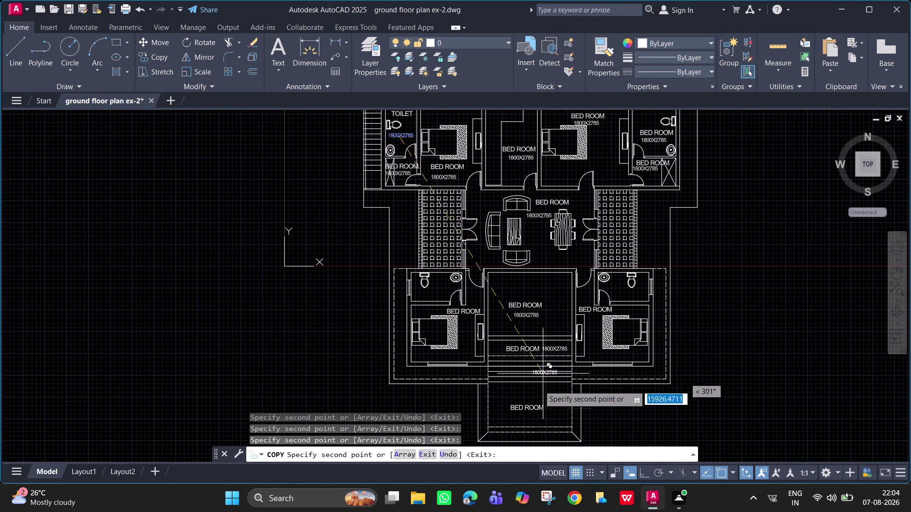
click(528, 416)
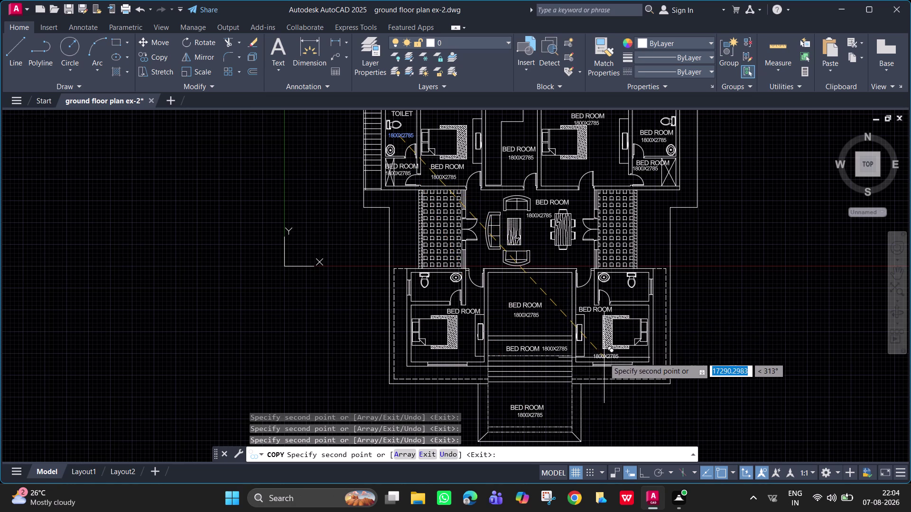
click(604, 358)
click(450, 357)
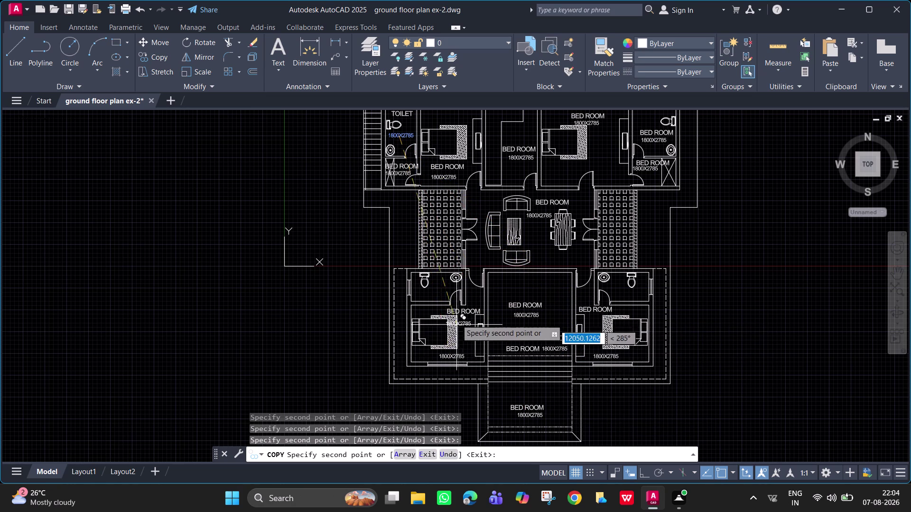
click(426, 295)
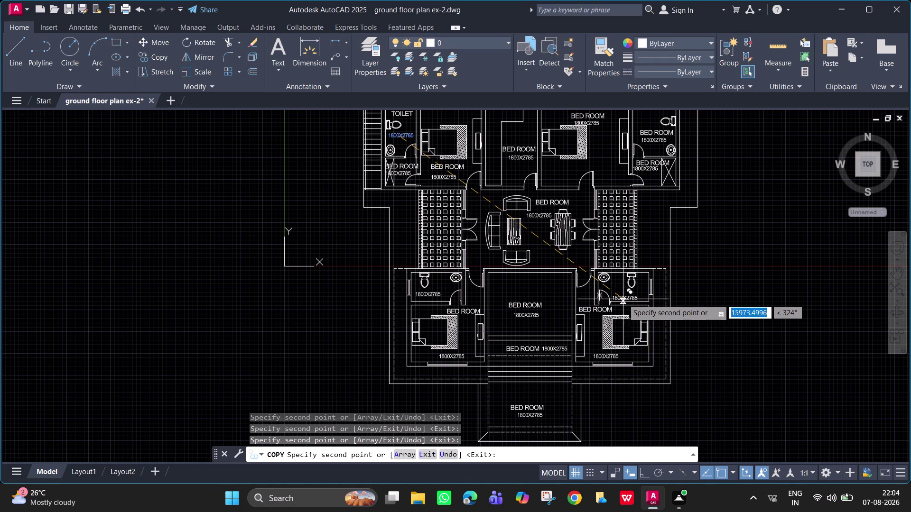
click(627, 298)
middle_drag(489, 238, 491, 257)
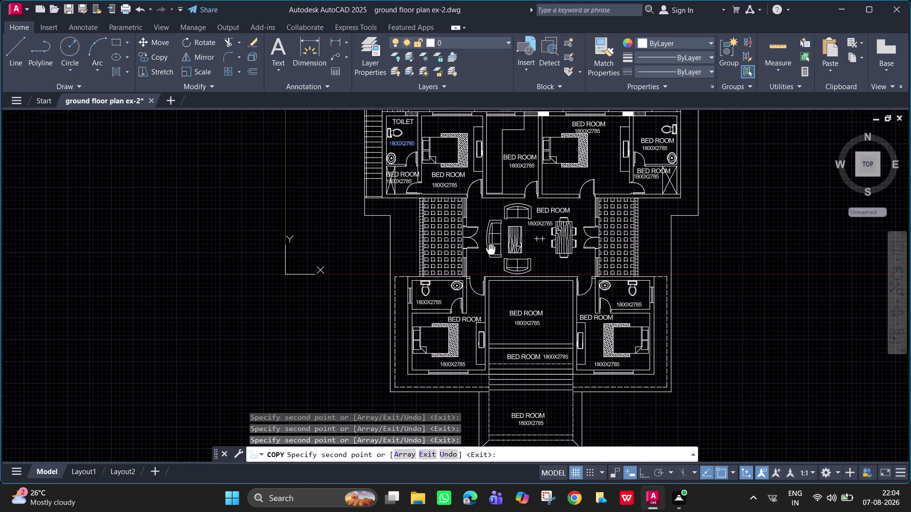
middle_drag(491, 258, 491, 308)
key(Escape)
Rename the BED ROOM label below the toilet to DRESS.
scroll(up, 3)
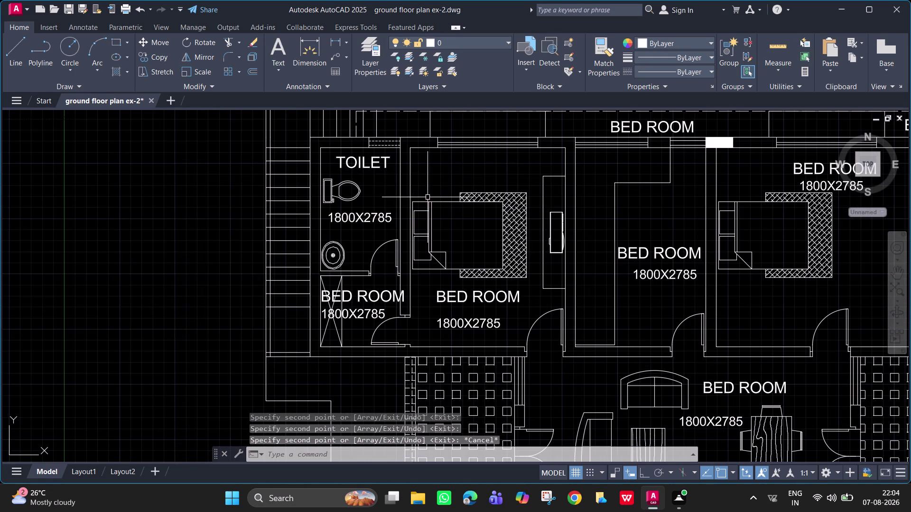
double_click(371, 296)
key(BackSpace)
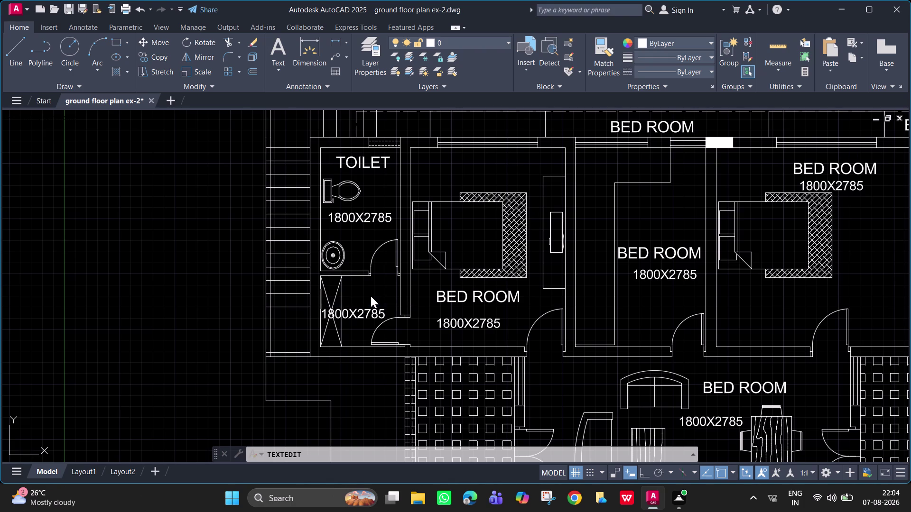
text(DRESS)
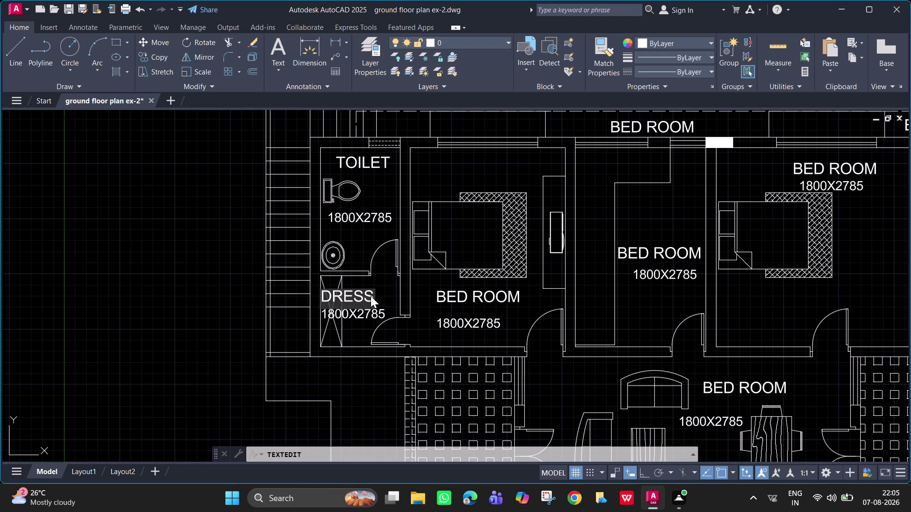
key(Return)
key(Return)
Move the DRESS label higher in the room.
click(337, 298)
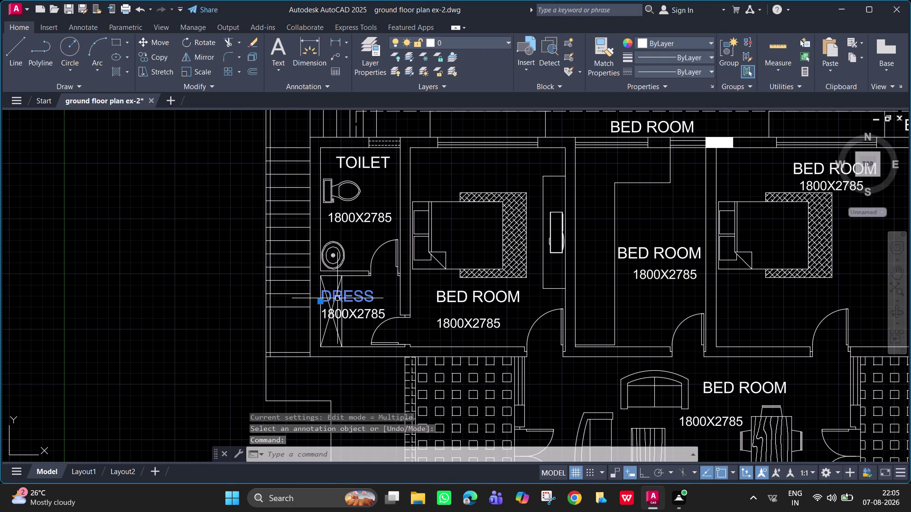
text(M)
key(space)
drag(353, 302, 377, 304)
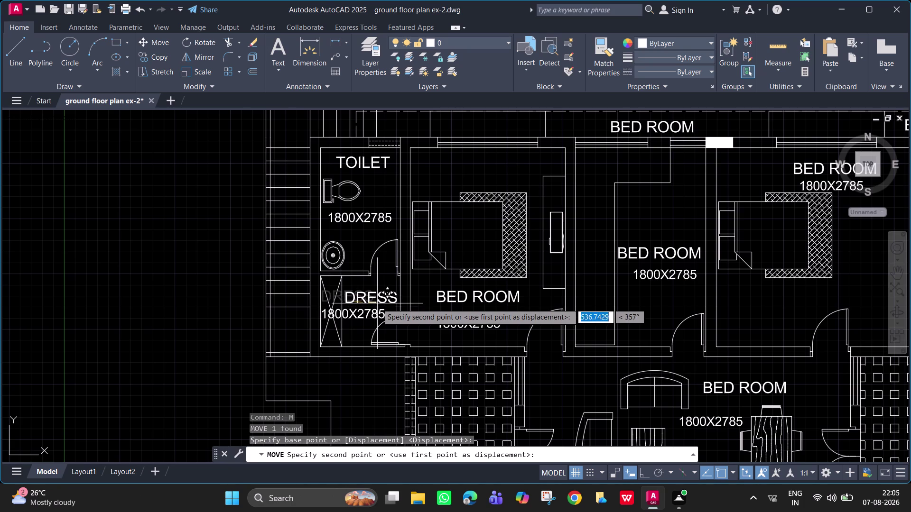
drag(377, 304, 378, 300)
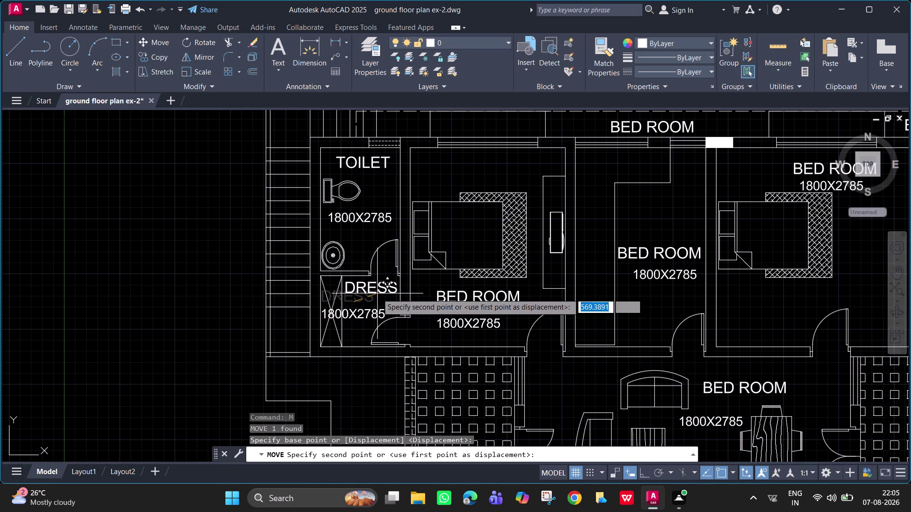
click(377, 294)
Change the dress room's size text to 1800X1600.
double_click(370, 317)
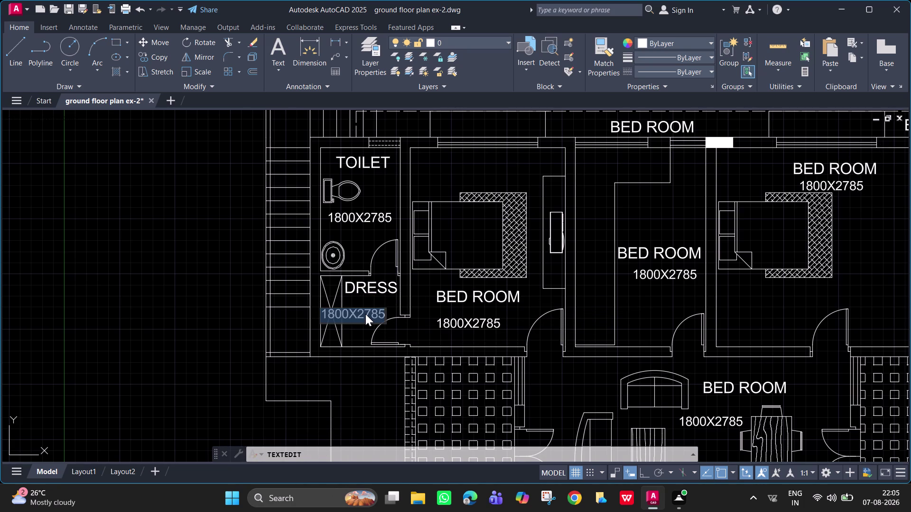
text(1800)
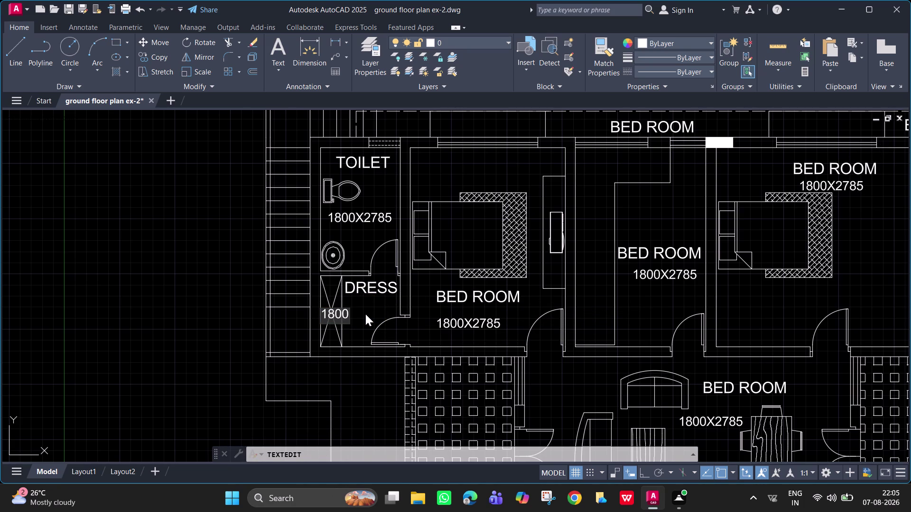
key(x)
text(16)
text(00)
key(Return)
key(Return)
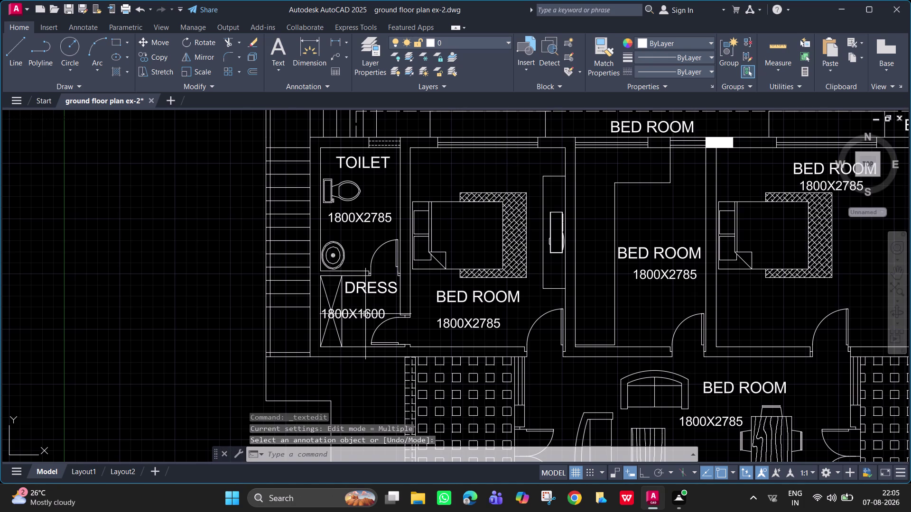
Move the 1800X1600 size text to sit under the DRESS label.
click(365, 314)
text(M)
key(space)
drag(365, 314, 377, 309)
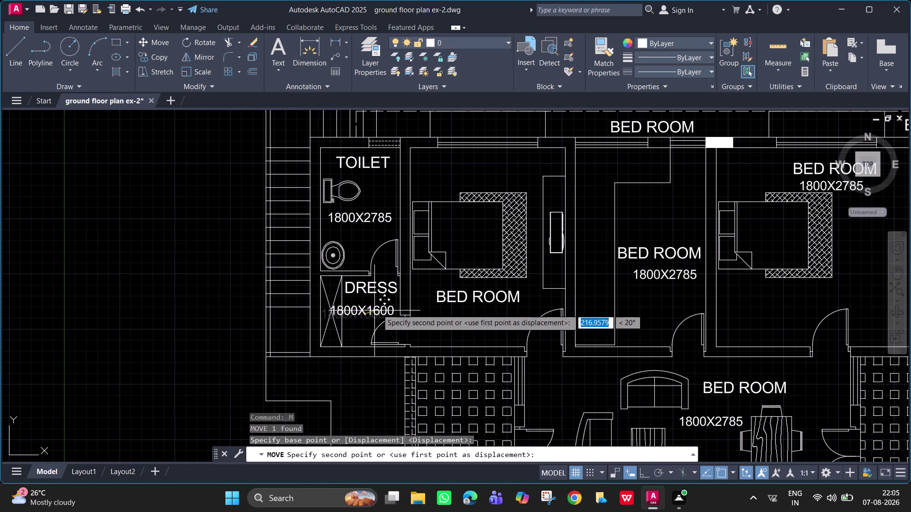
drag(378, 309, 381, 306)
click(381, 306)
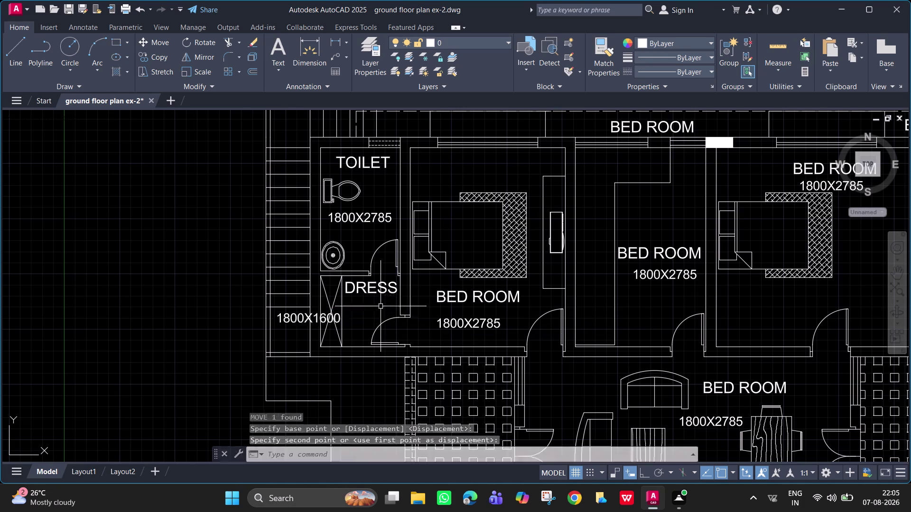
click(289, 320)
text(M)
key(space)
drag(288, 320, 343, 306)
click(343, 305)
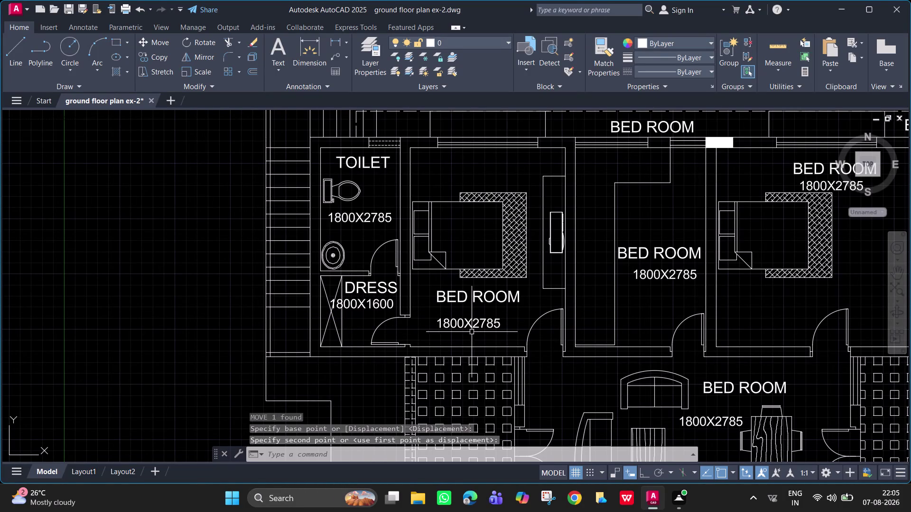
click(472, 327)
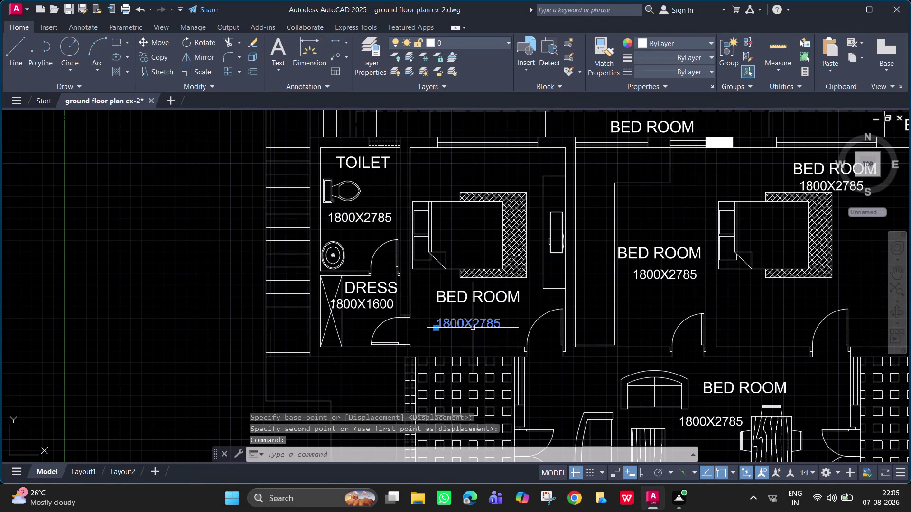
Change the left bedroom's size text to 3500X4500.
double_click(473, 328)
text(35)
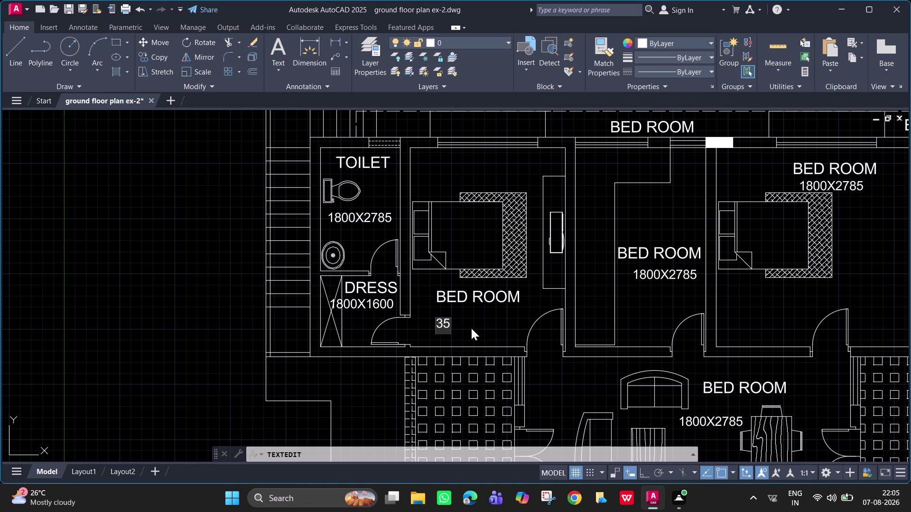
text(00)
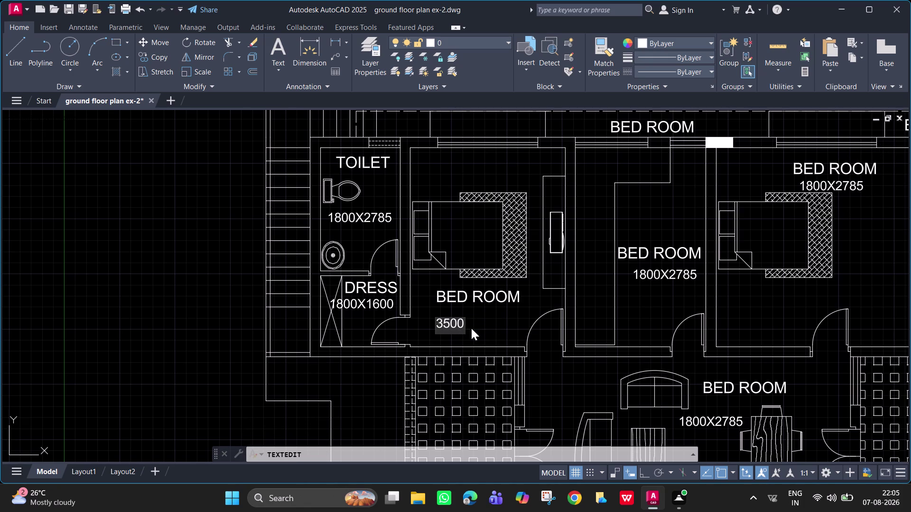
text(X4500)
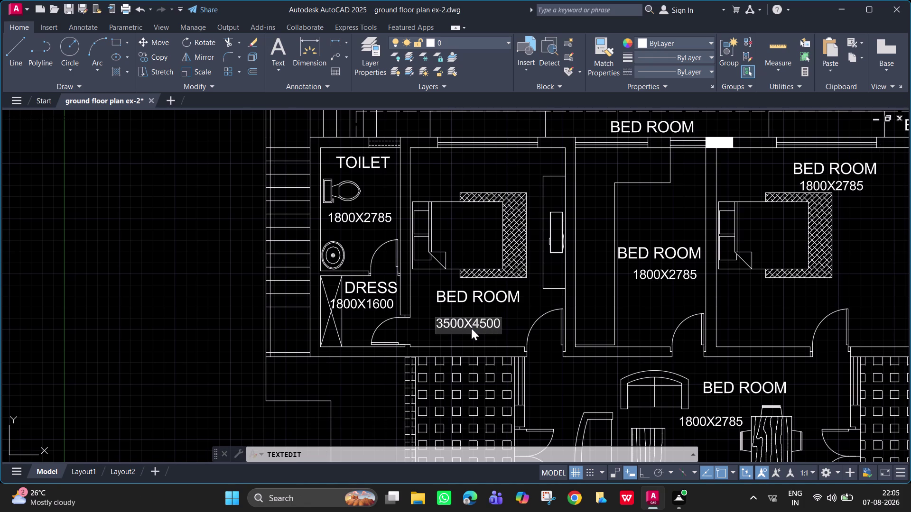
key(Return)
key(Return)
Move the 3500X4500 size up beneath the BED ROOM label.
click(471, 328)
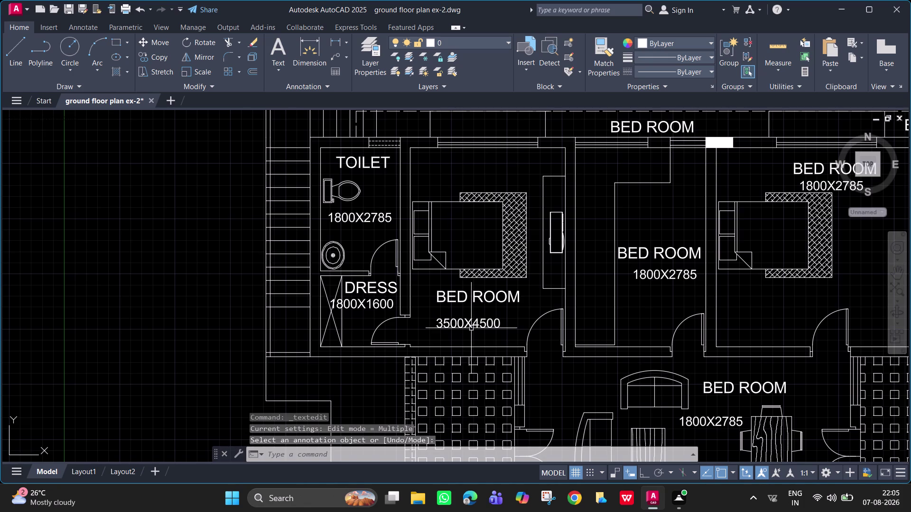
text(M)
key(space)
drag(471, 328, 479, 316)
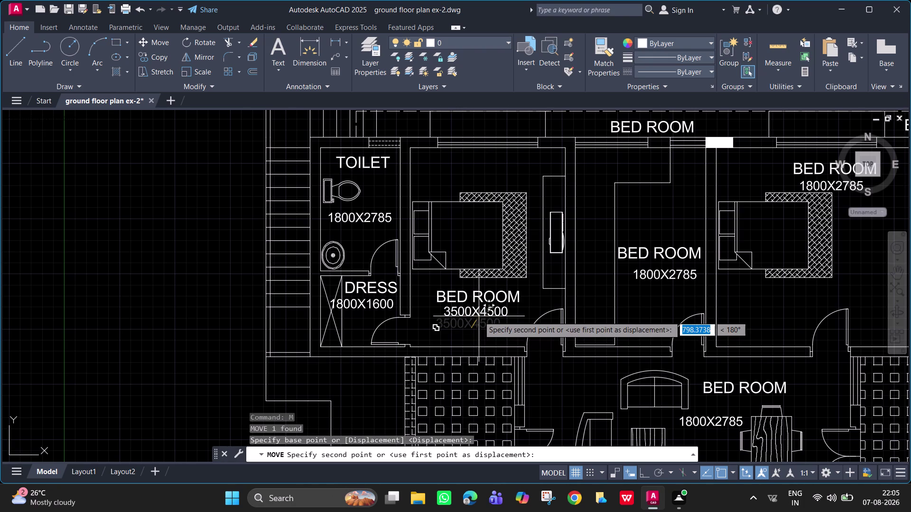
drag(478, 317, 479, 321)
click(479, 321)
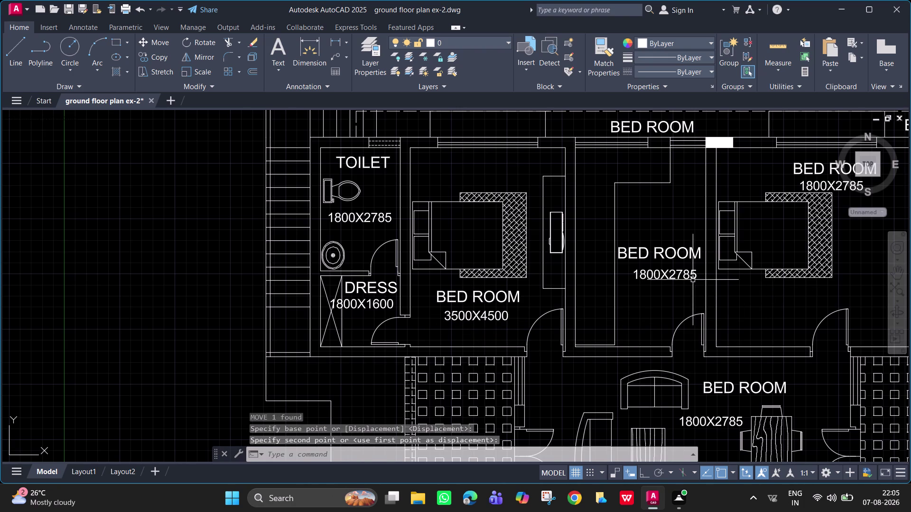
double_click(673, 256)
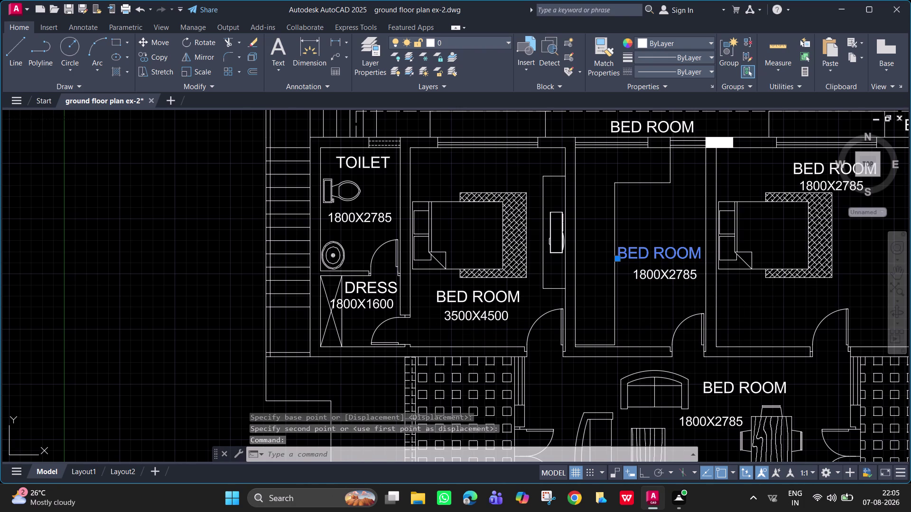
Rename the middle room's BED ROOM label to KITCHEN.
double_click(672, 255)
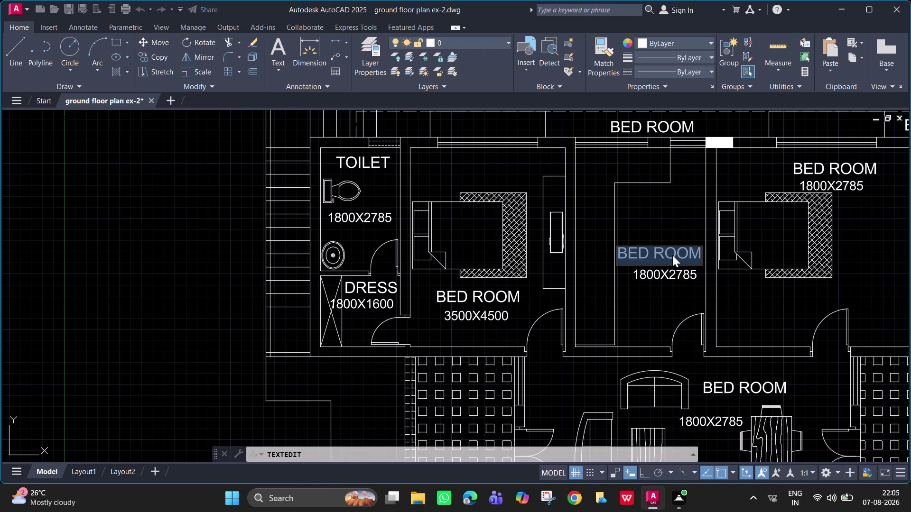
text(KITC)
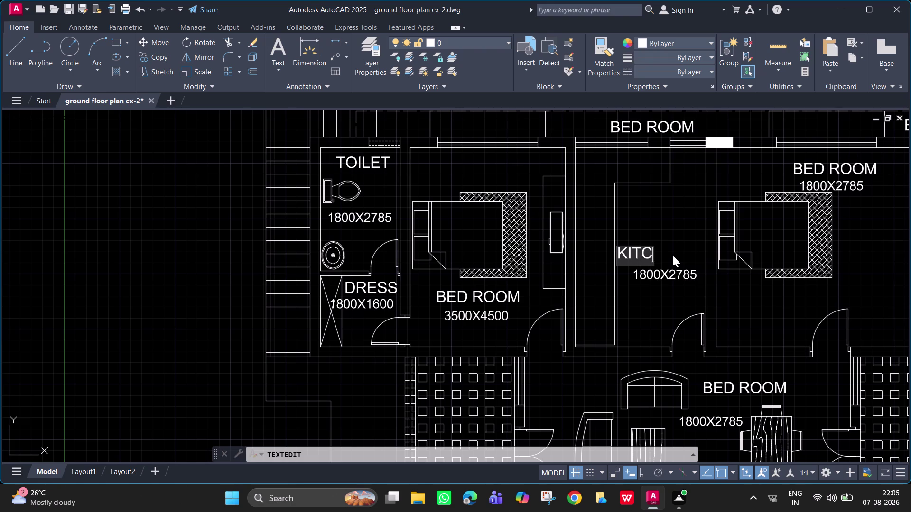
text(HEN)
click(690, 274)
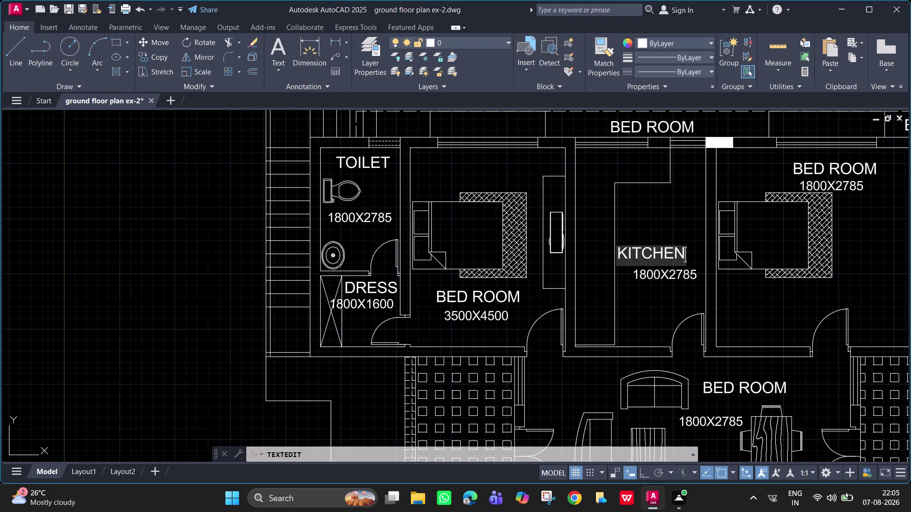
Change the kitchen's size text to 2950X4500.
double_click(677, 279)
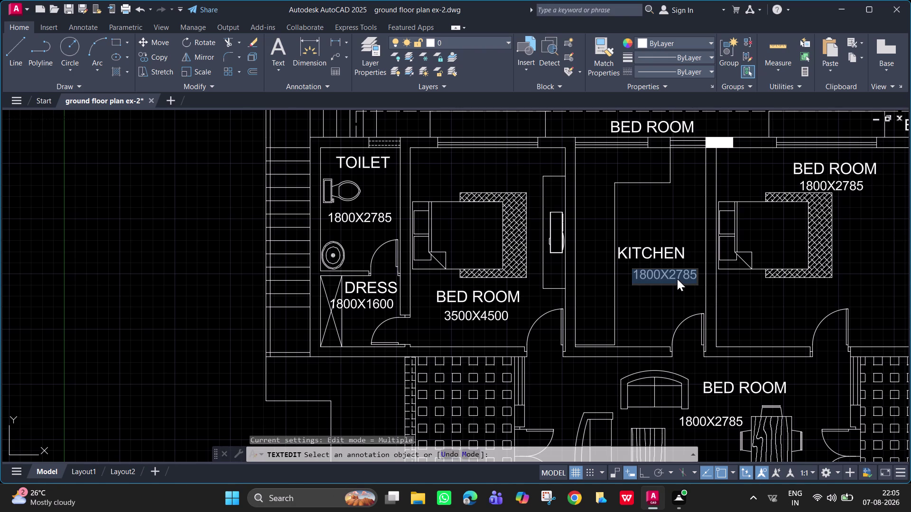
text(2950)
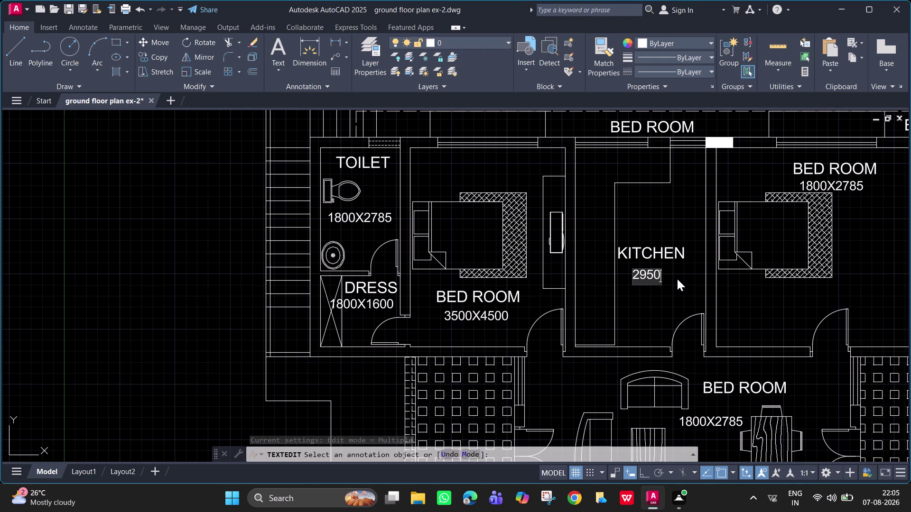
key(x)
text(45)
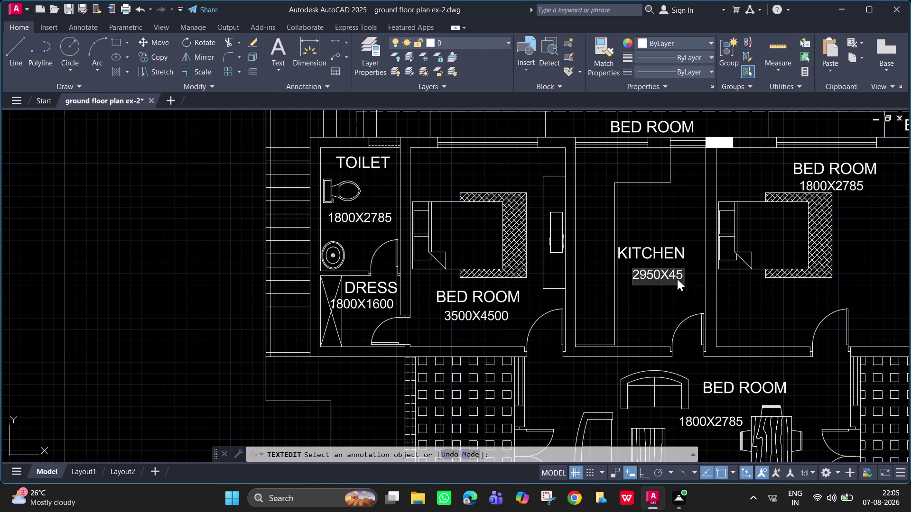
text(00)
key(Return)
click(677, 279)
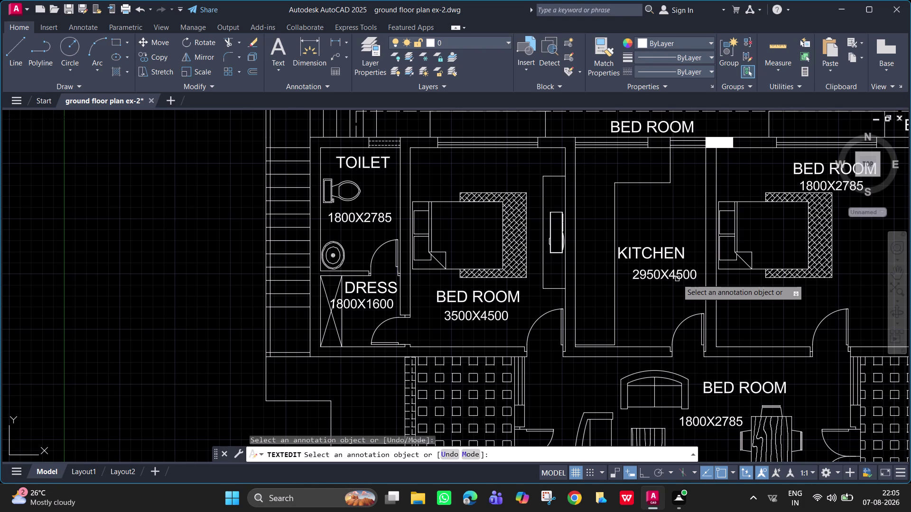
key(Escape)
key(Escape)
key(Escape)
key(Escape)
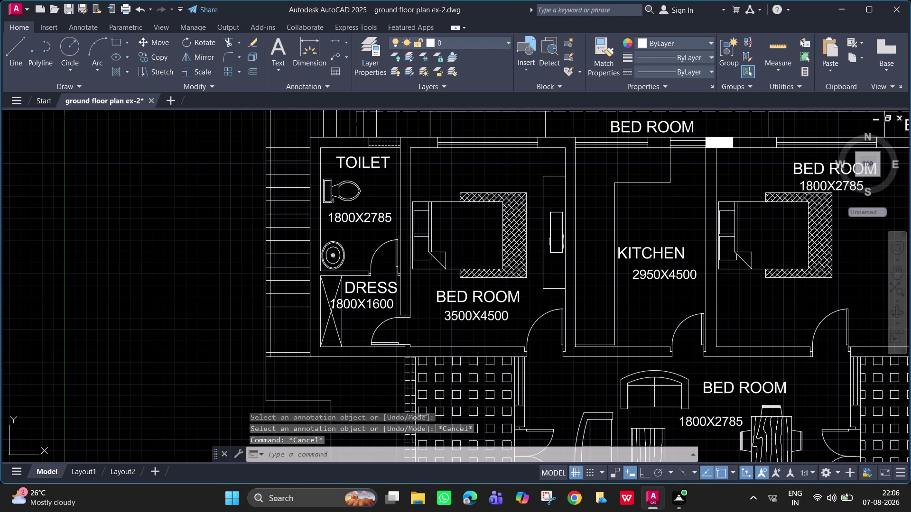
Move the 2950X4500 size text beneath KITCHEN.
text(M)
key(space)
click(677, 279)
drag(675, 279, 655, 278)
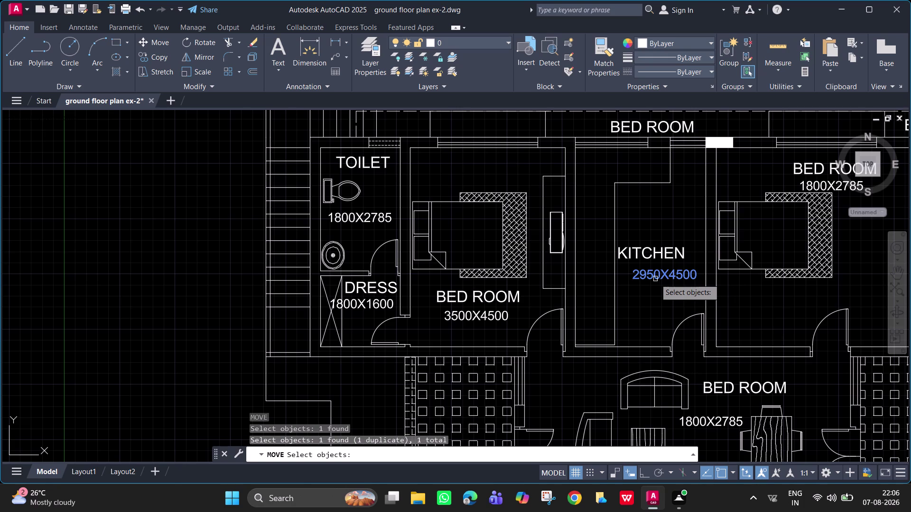
key(space)
drag(661, 277, 650, 277)
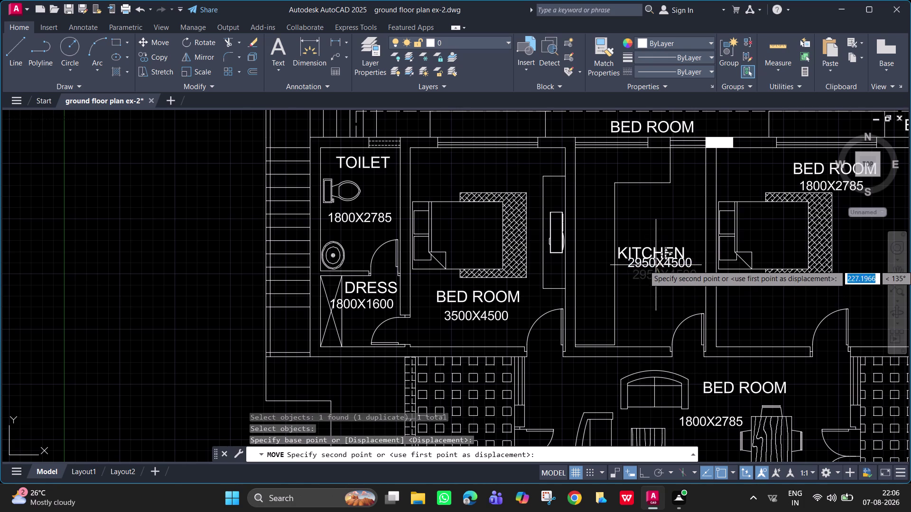
click(652, 272)
Run a second move near the KITCHEN label, cancel it, and pan to more rooms.
key(space)
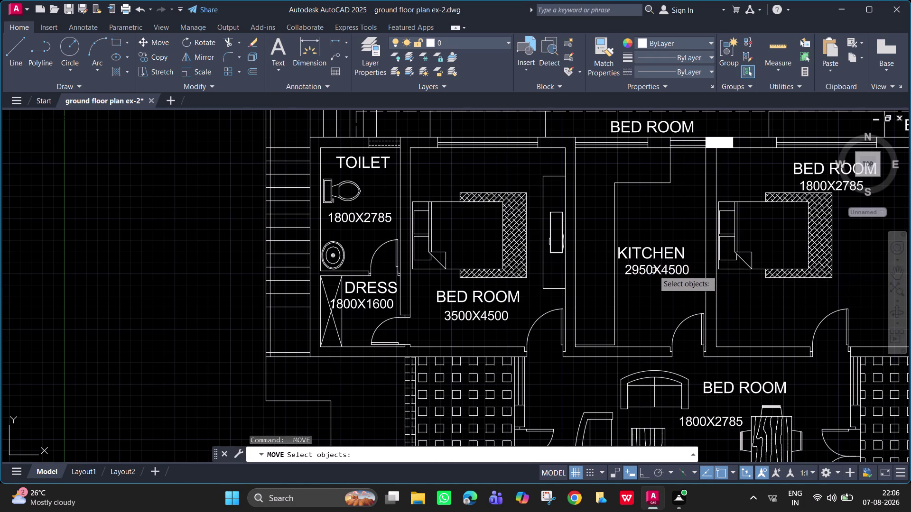
click(656, 256)
key(space)
drag(656, 256, 664, 256)
click(665, 256)
key(Escape)
scroll(down, 3)
middle_drag(767, 235, 721, 260)
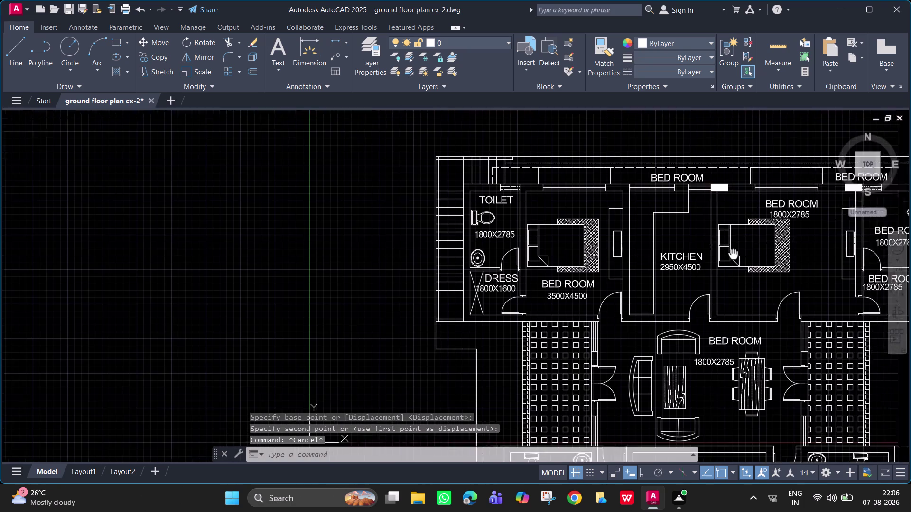
Rename the right bedroom's label to MASTER BED ROOM.
middle_drag(721, 260, 626, 280)
triple_click(672, 239)
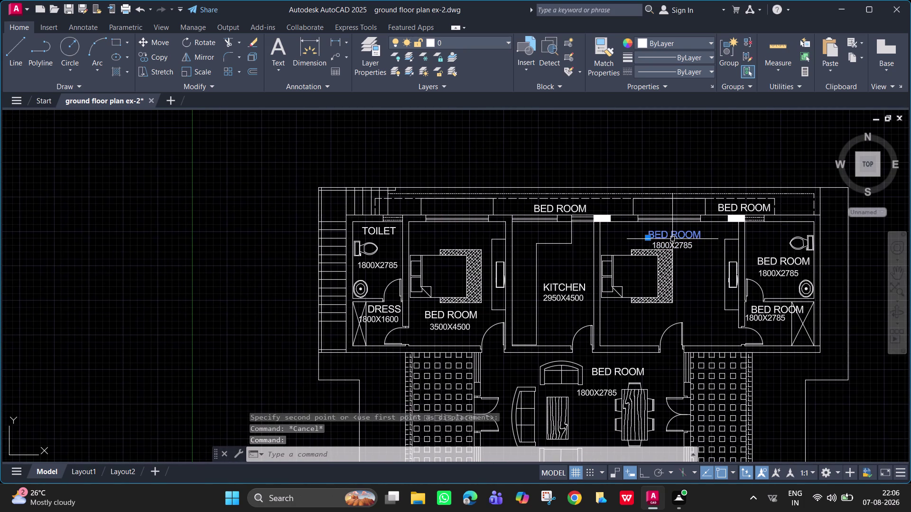
click(647, 236)
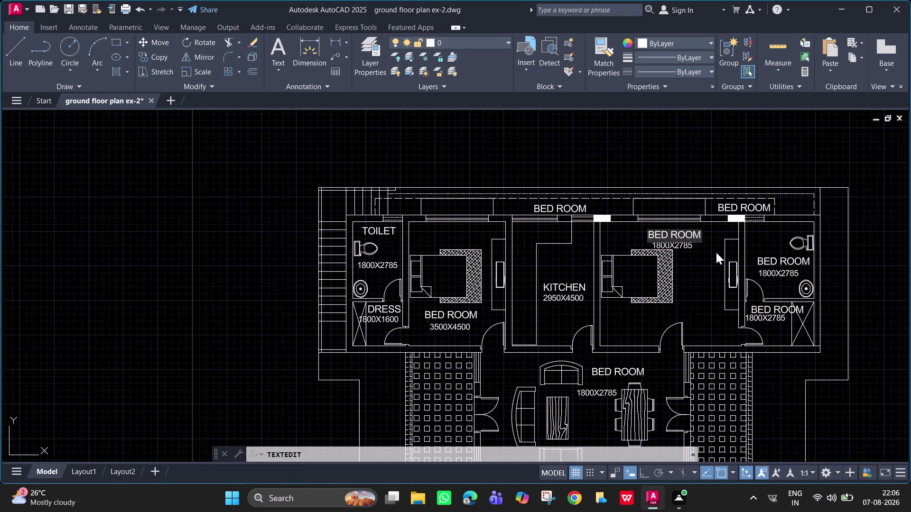
text(MASTE)
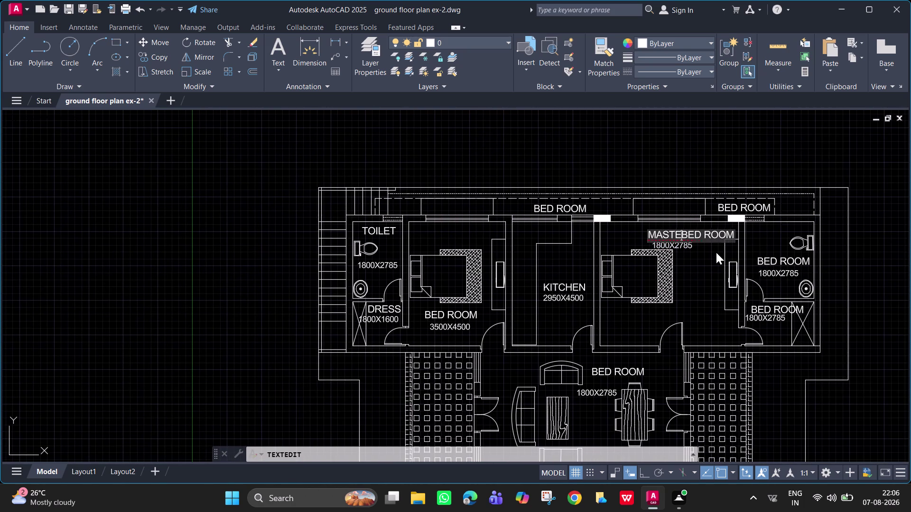
text(R)
key(space)
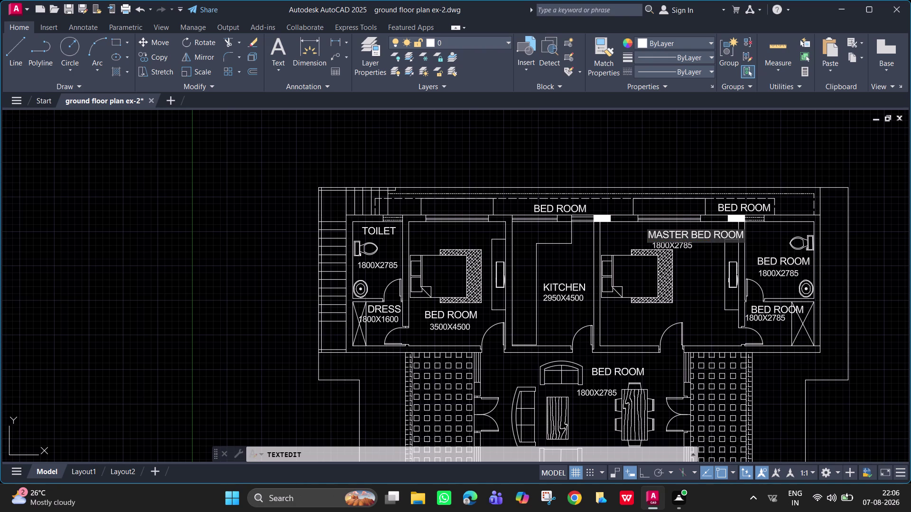
key(Return)
key(Return)
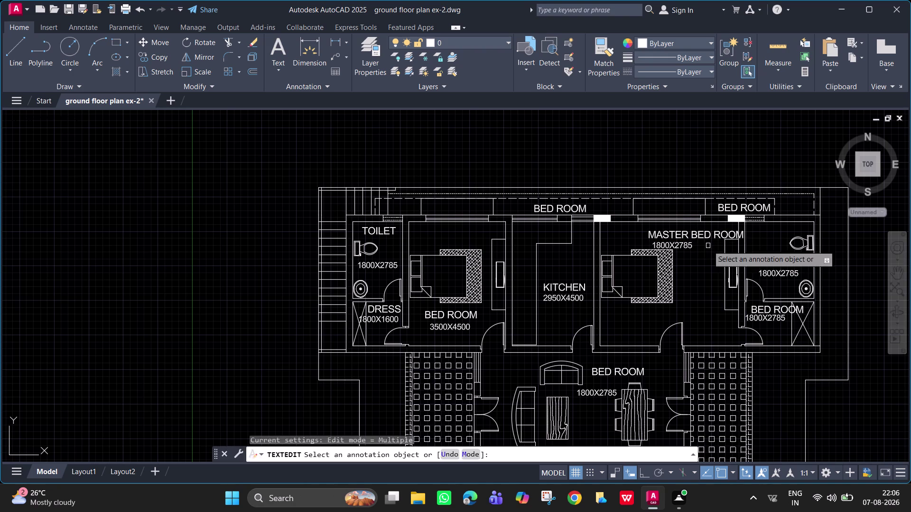
Move the MASTER BED ROOM label further left.
click(708, 236)
text(M)
key(space)
drag(708, 237, 706, 237)
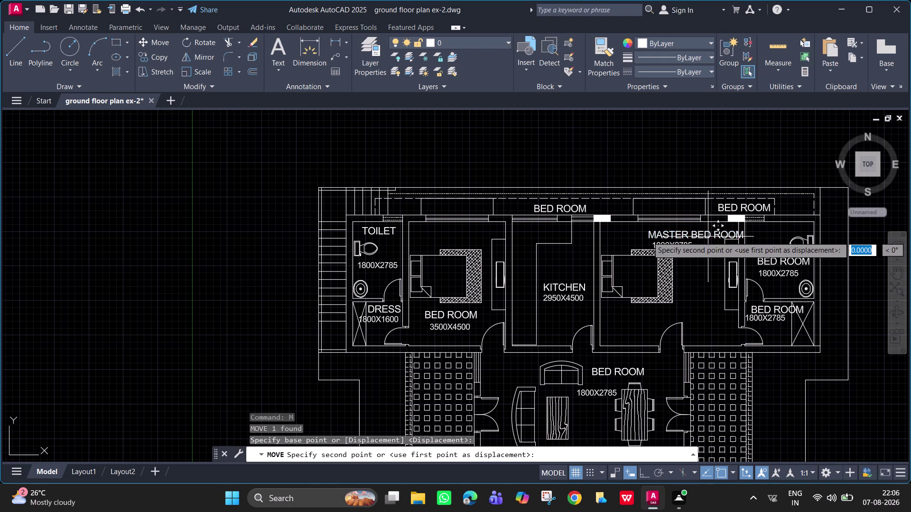
drag(706, 237, 675, 236)
click(676, 236)
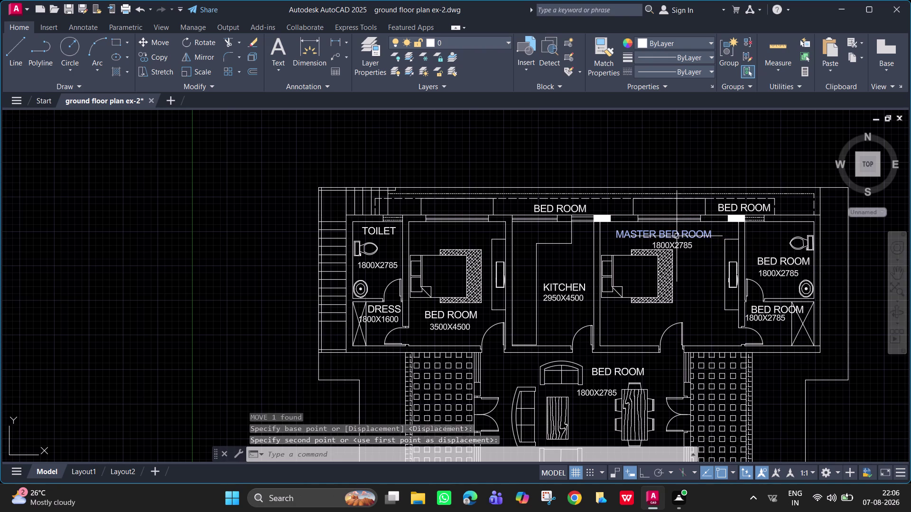
Change the master bedroom's size text to 5000X4500.
double_click(682, 244)
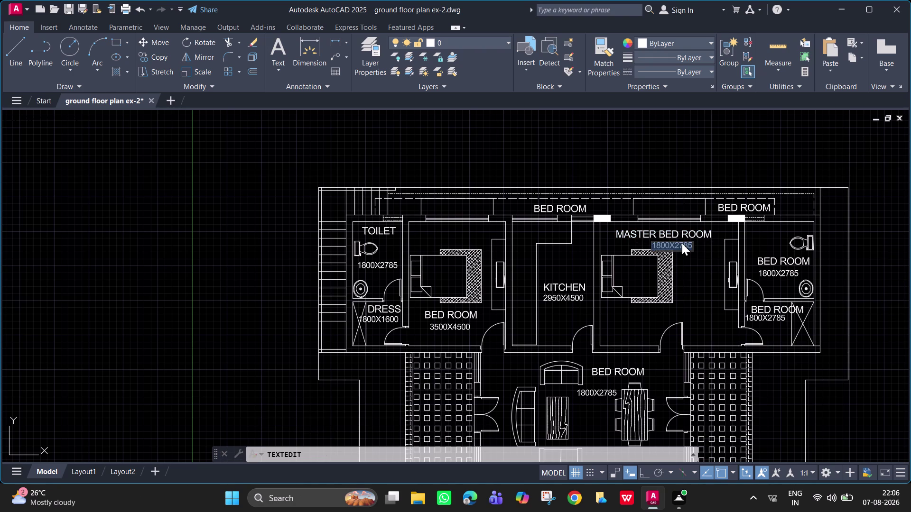
text(5000)
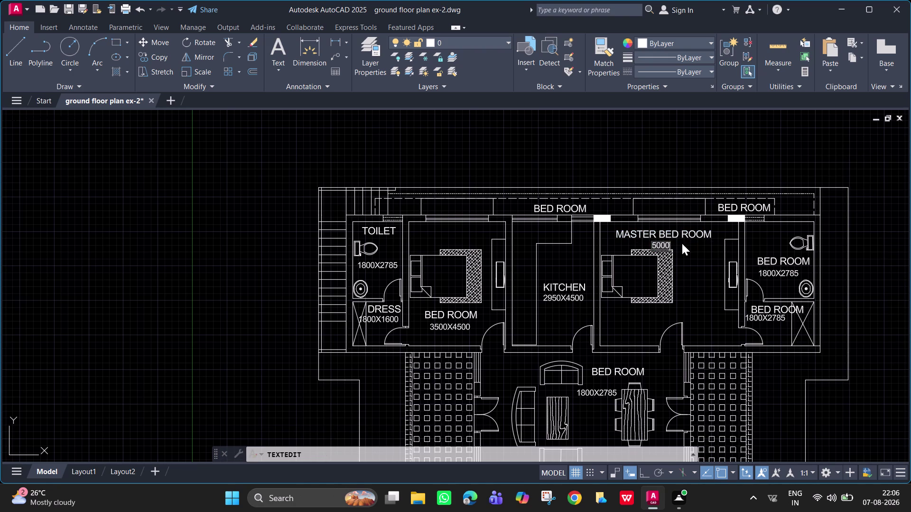
key(x)
text(4500)
key(Return)
key(Return)
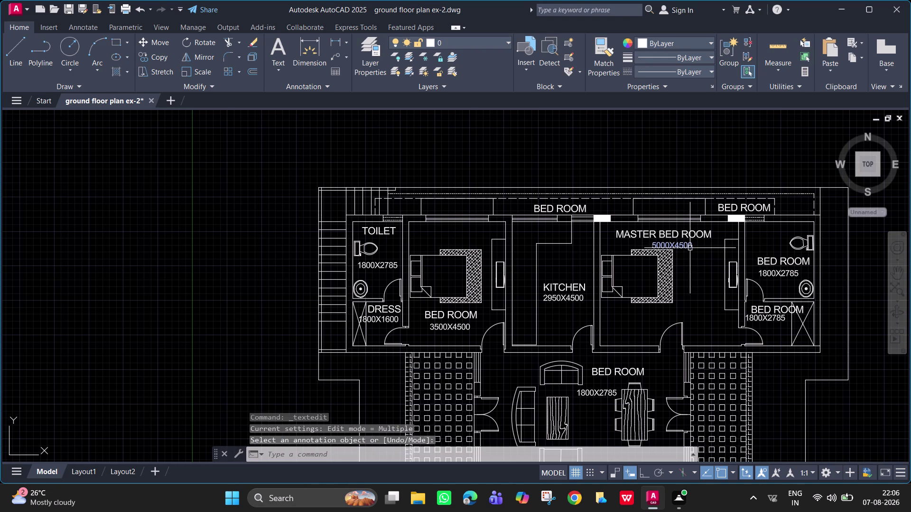
Move the 5000X4500 size text centred beneath the room name.
scroll(up, 3)
click(676, 244)
text(M)
key(space)
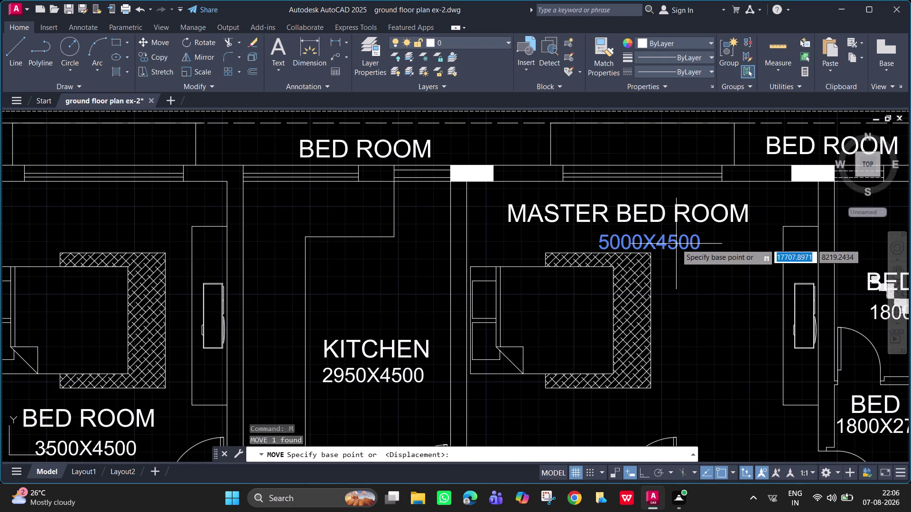
drag(676, 244, 665, 237)
click(665, 238)
key(Escape)
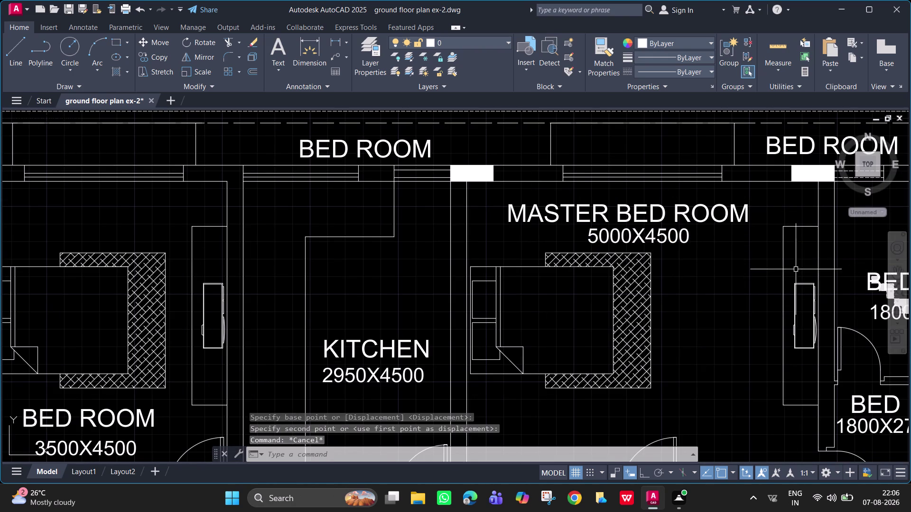
Relabel the right-hand BED ROOM text as TOILET.
scroll(down, 3)
middle_drag(638, 283, 406, 274)
double_click(607, 278)
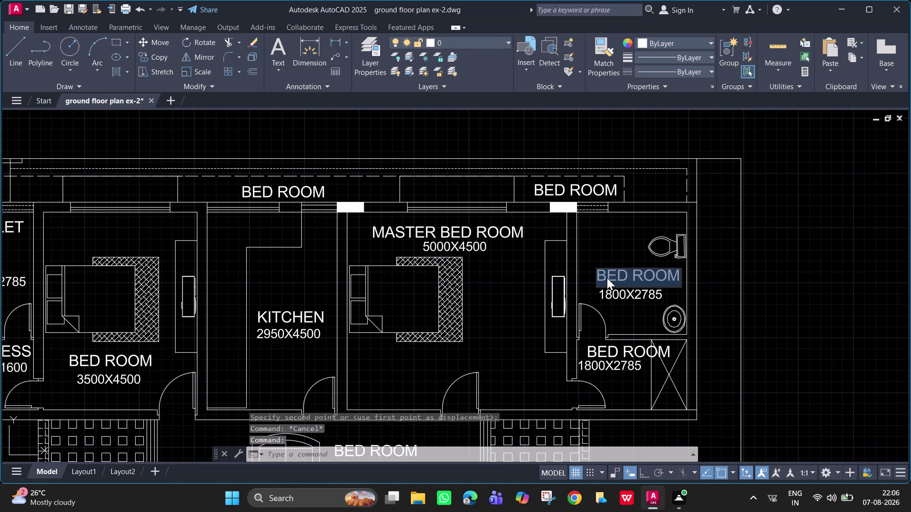
text(TOIL)
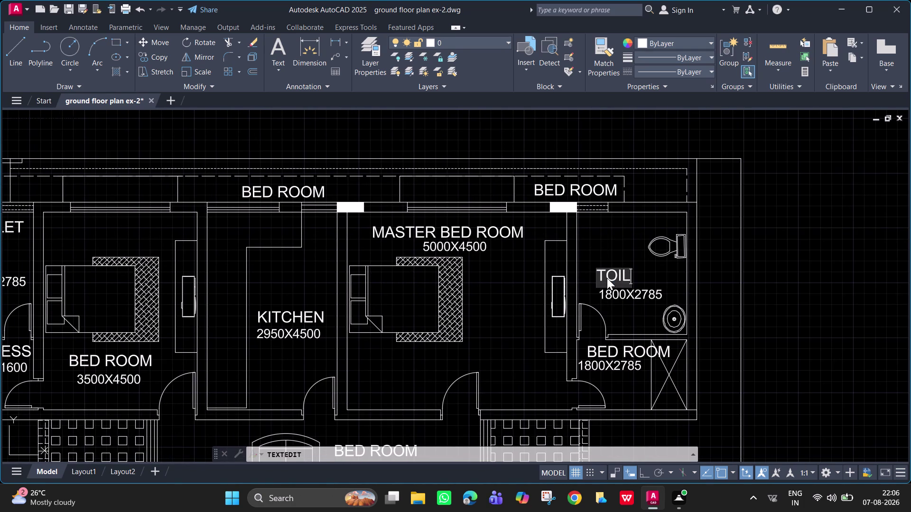
text(ET)
key(Return)
key(Return)
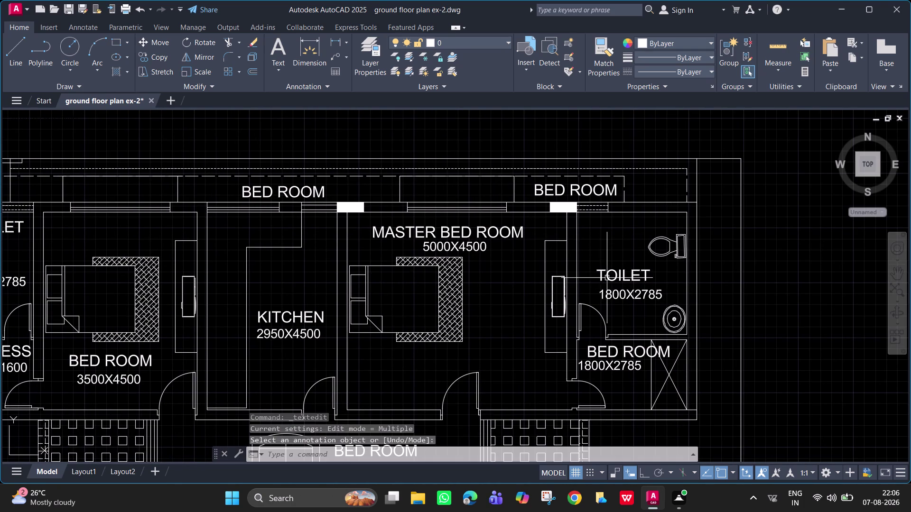
Change the toilet's size text to 2500X2785.
double_click(621, 295)
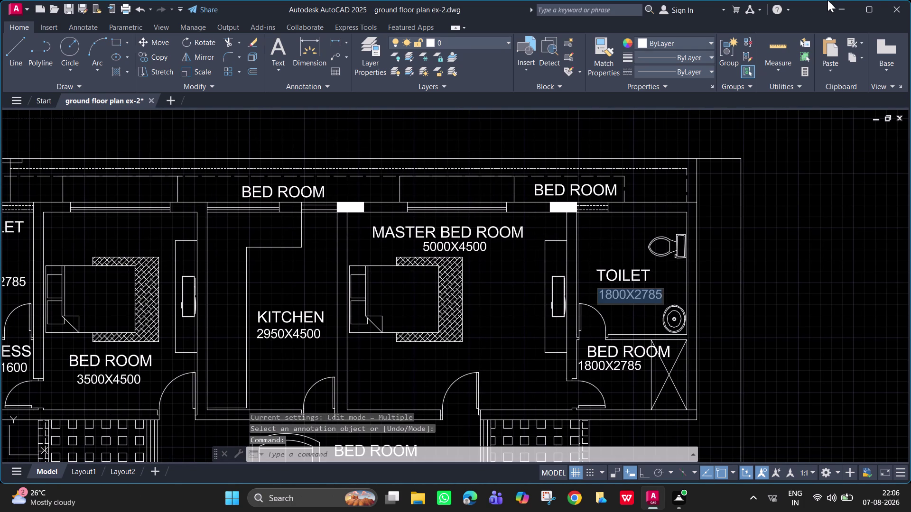
text(2500)
key(x)
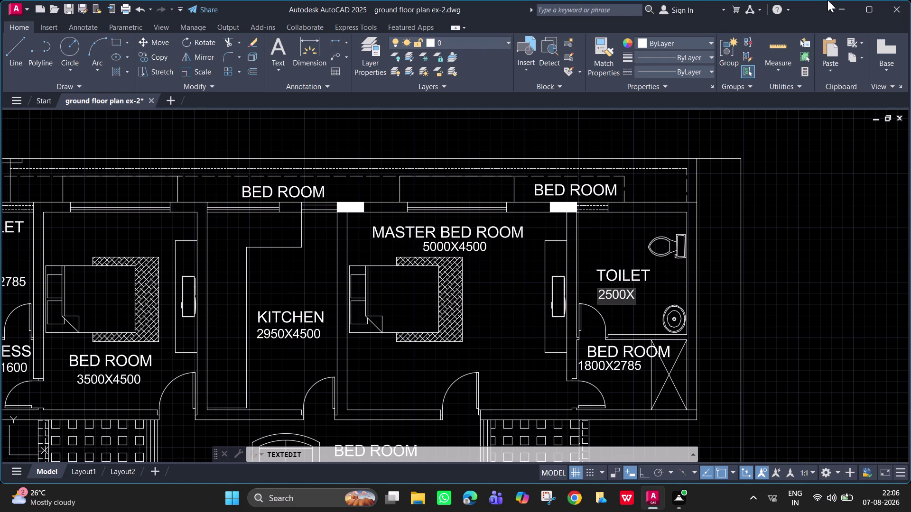
text(27)
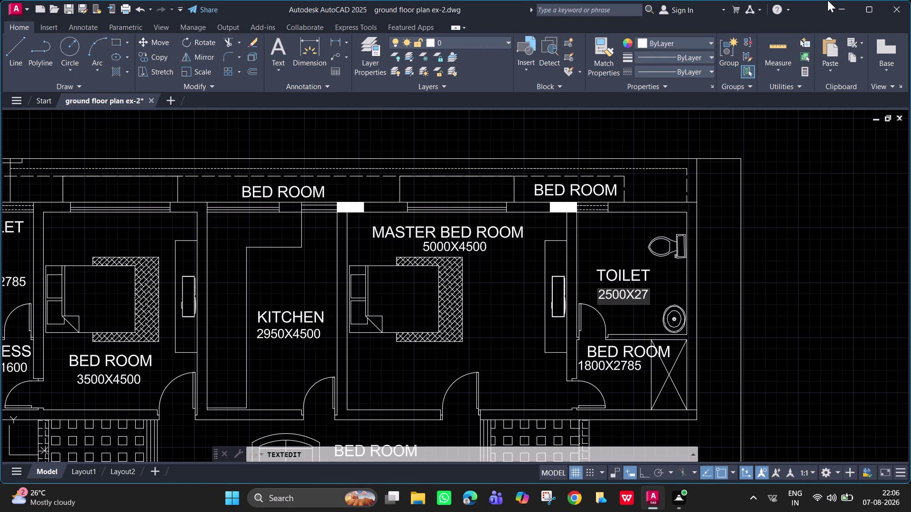
text(85)
key(Return)
key(Return)
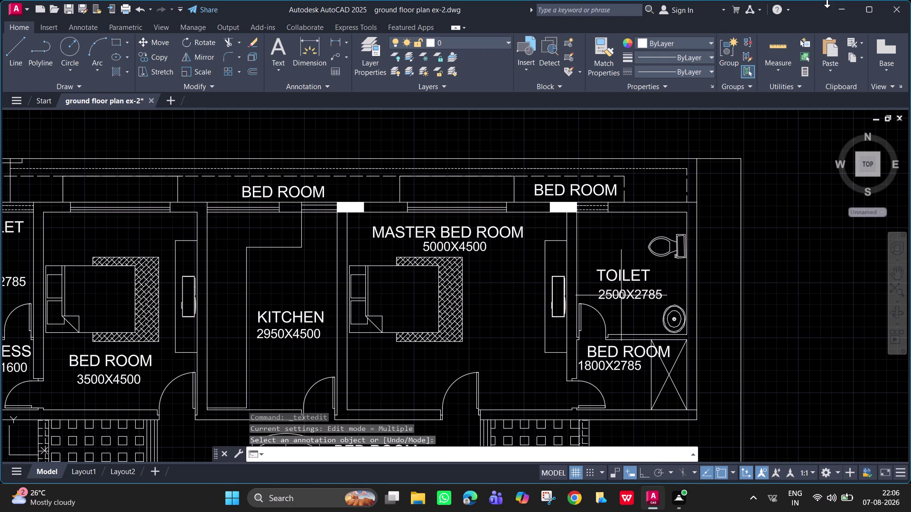
Relabel the lower BED ROOM text as DRESS.
double_click(623, 355)
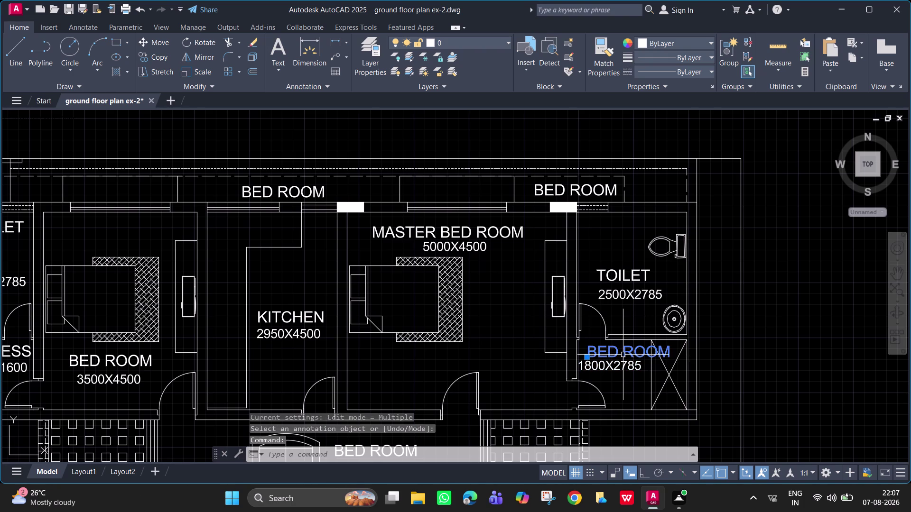
text(DRES)
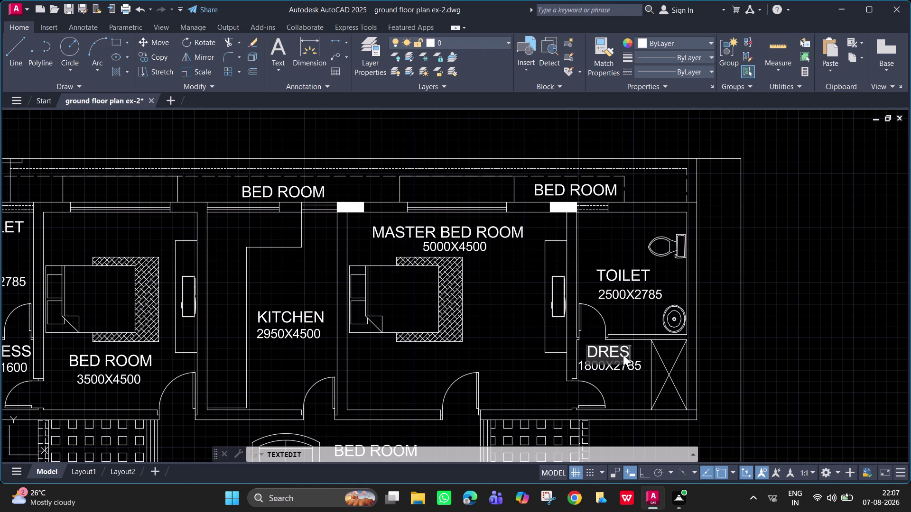
text(S)
key(Return)
key(Return)
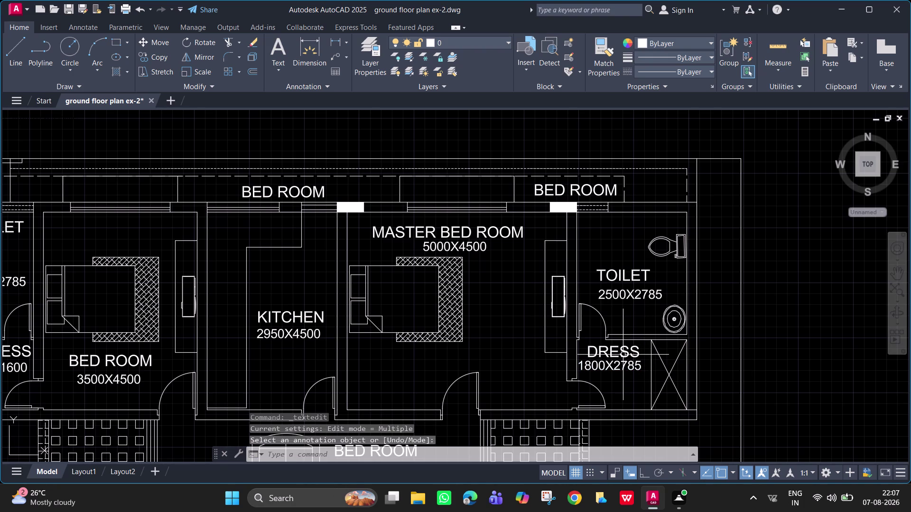
Replace the dress room's size text with 2500X1600.
triple_click(627, 366)
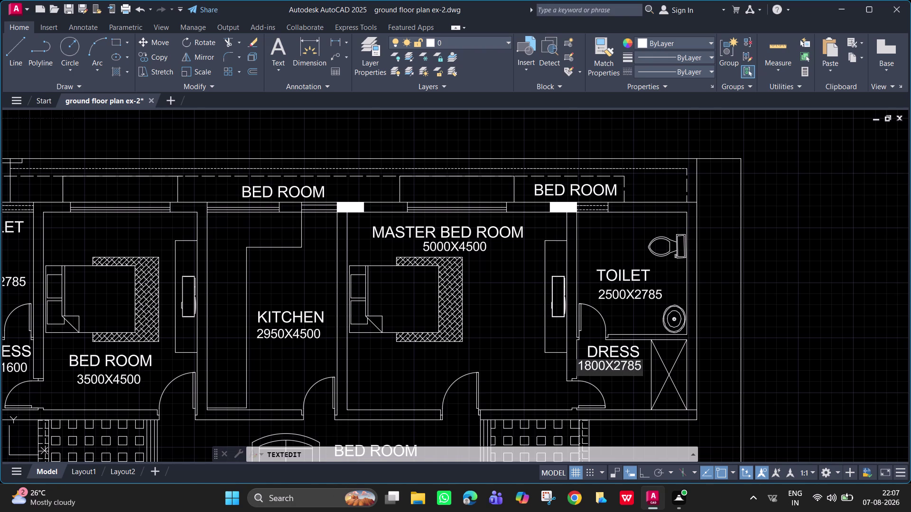
key(Right)
key(Right)
key(BackSpace)
key(BackSpace)
key(BackSpace)
text(25)
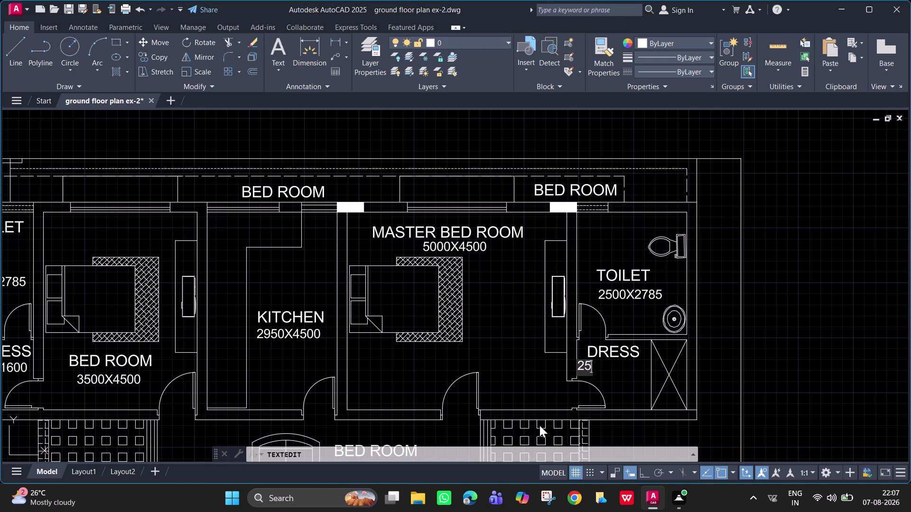
text(00X)
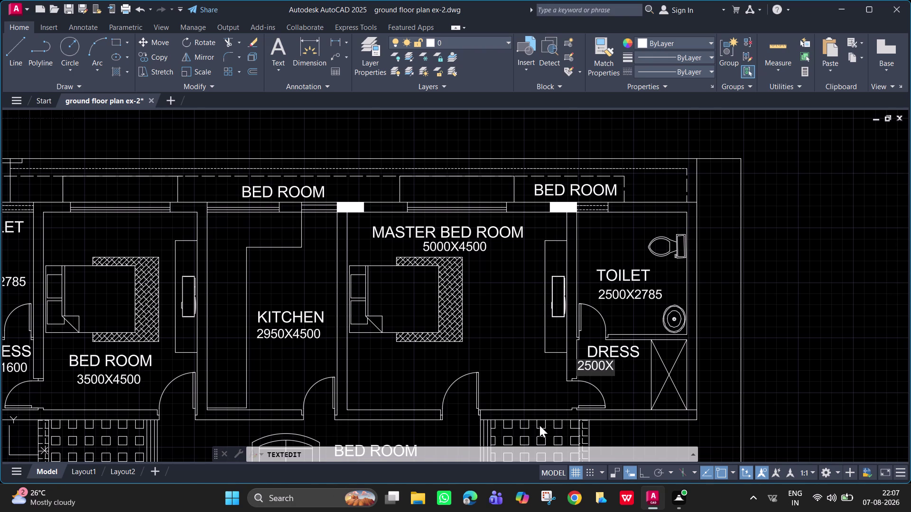
text(1600)
key(Return)
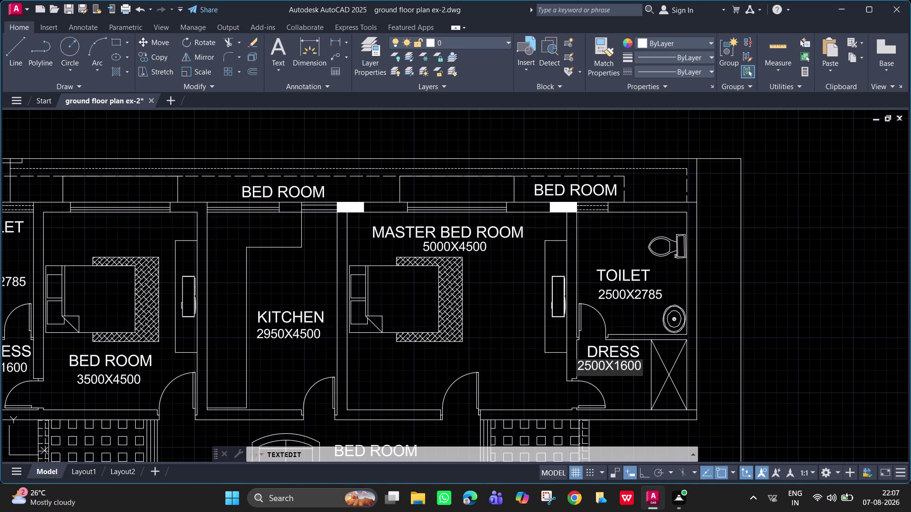
key(Return)
Nudge the 2500X1600 size text slightly right under DRESS.
click(629, 368)
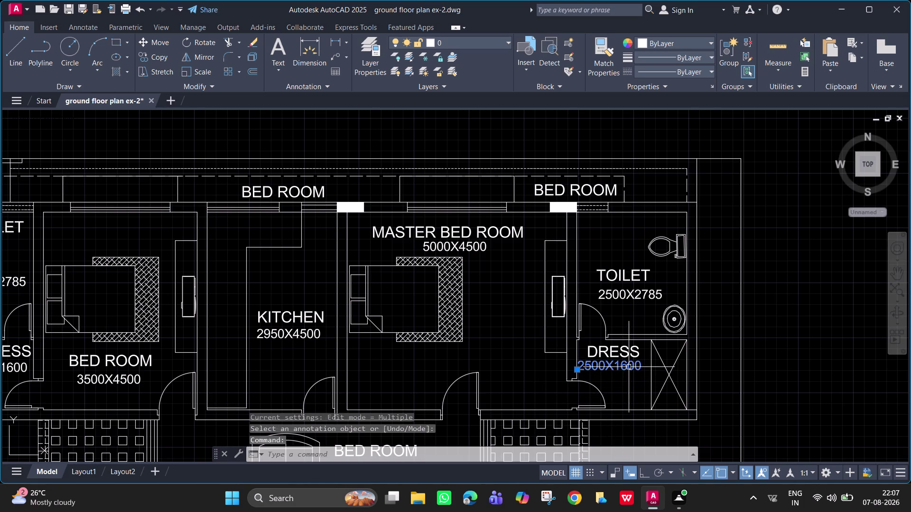
text(M)
key(space)
drag(628, 367, 633, 369)
click(634, 369)
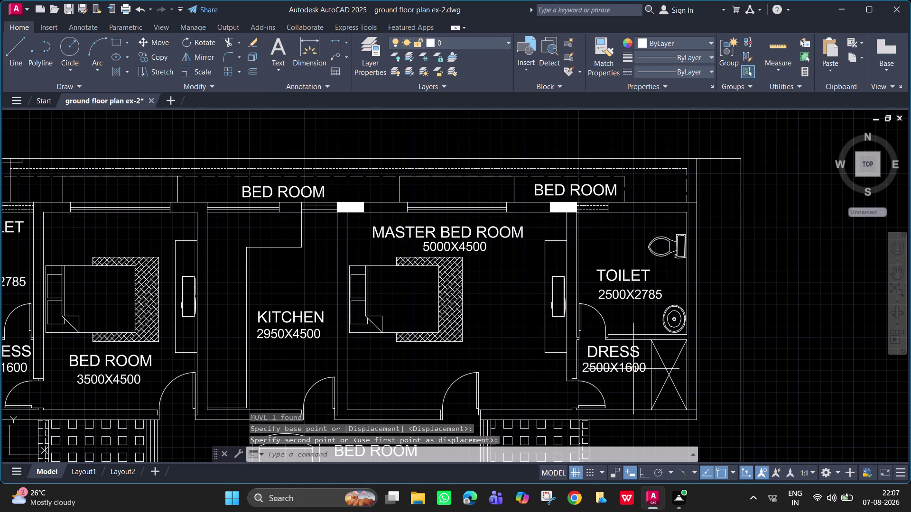
scroll(down, 3)
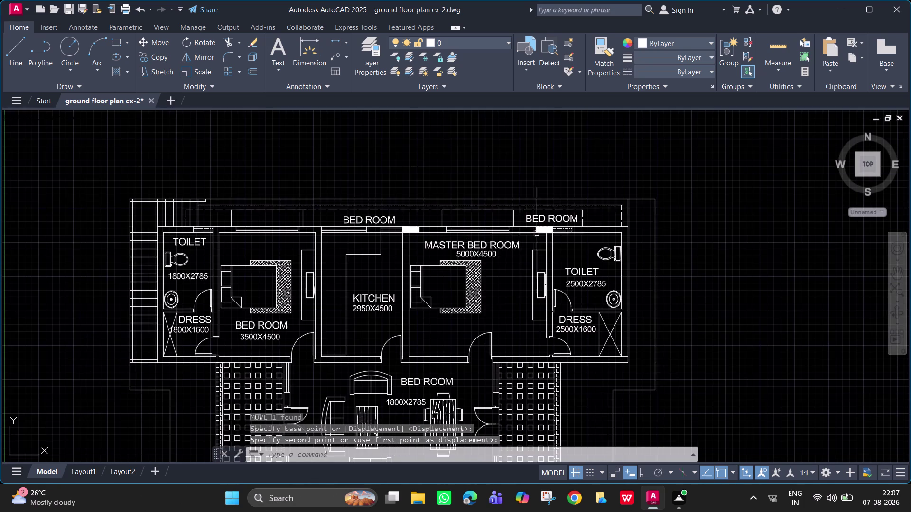
scroll(up, 3)
double_click(547, 231)
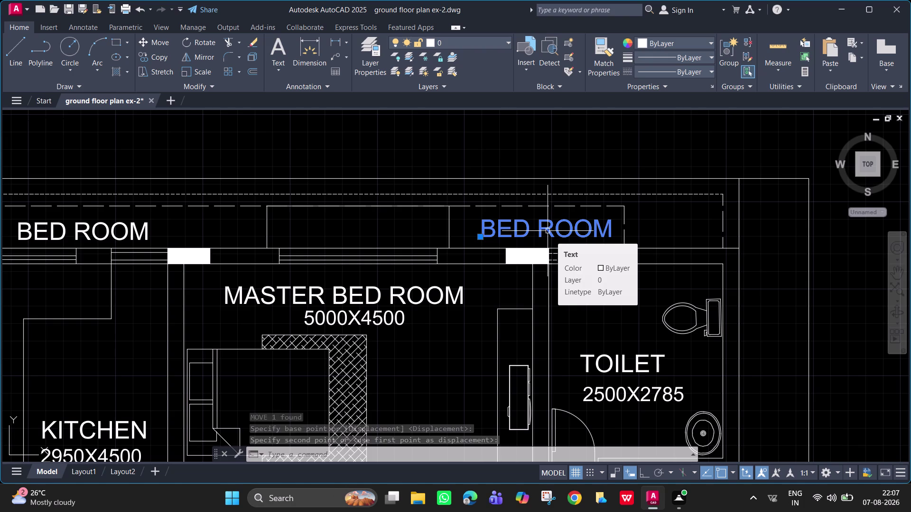
key(BackSpace)
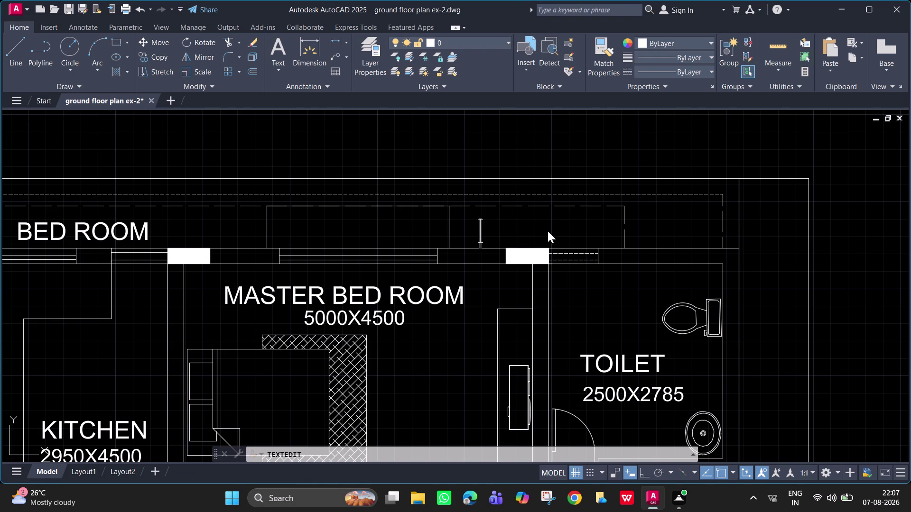
key(Escape)
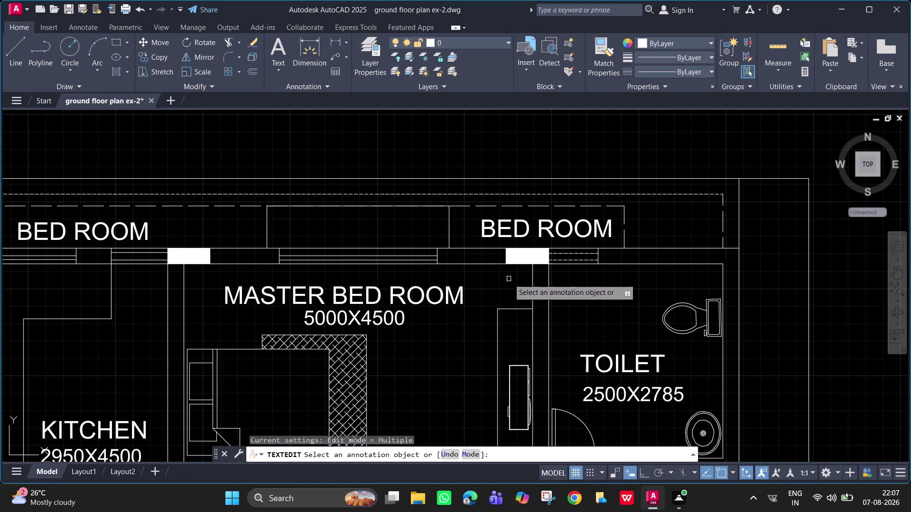
key(space)
key(Escape)
key(Escape)
key(Escape)
key(Escape)
key(Escape)
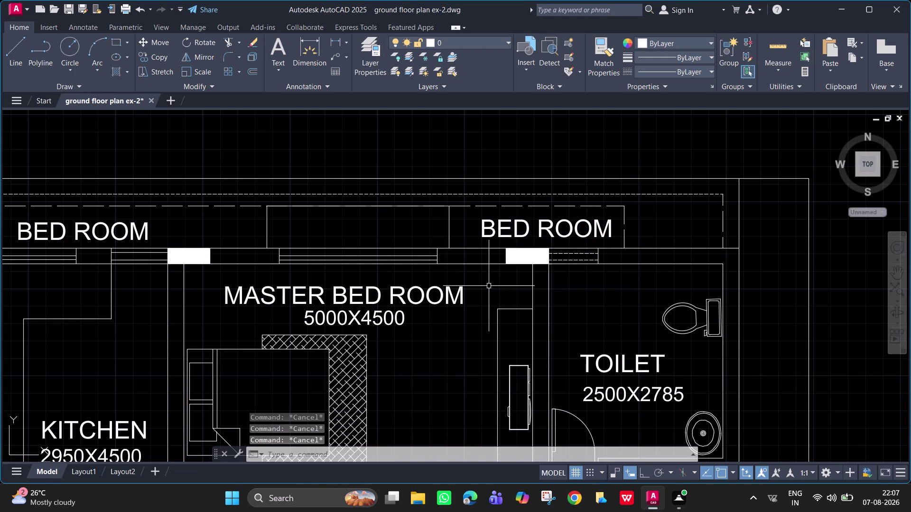
key(m)
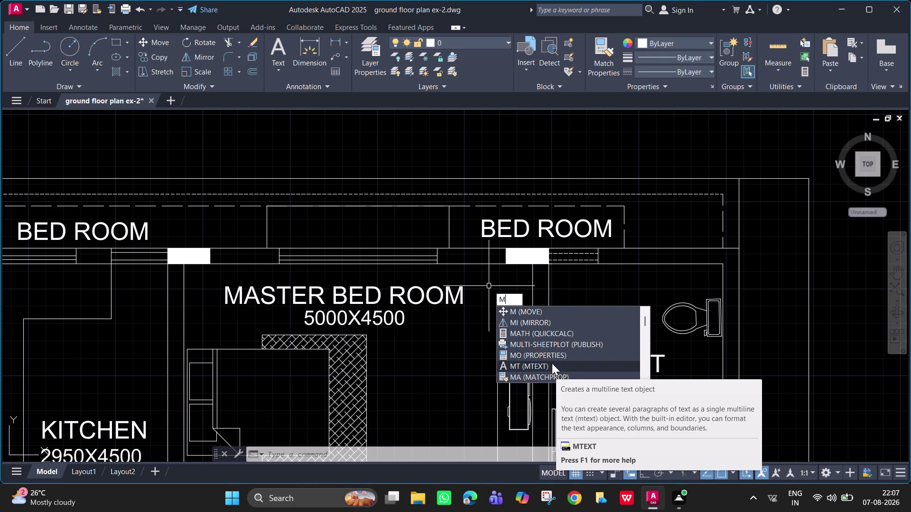
Start a multileader, placing its arrow tip and landing point near BED ROOM.
key(u)
key(l)
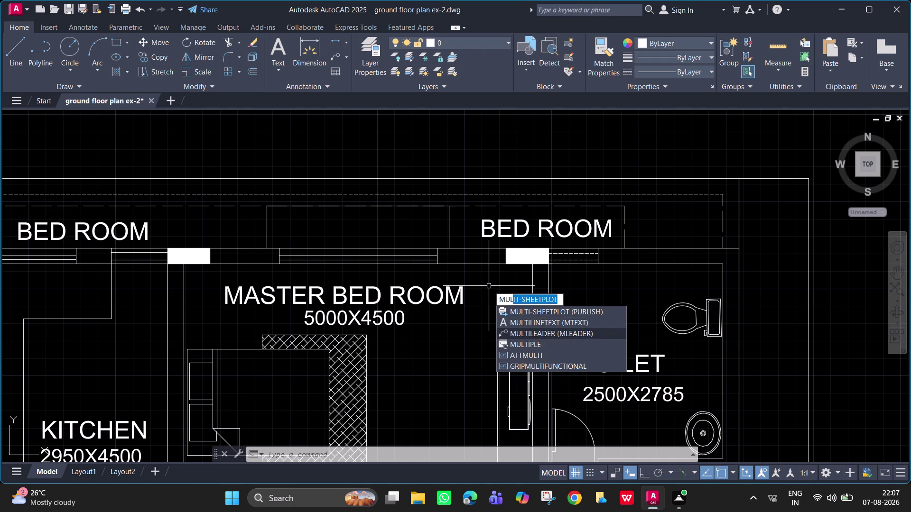
drag(561, 332, 561, 319)
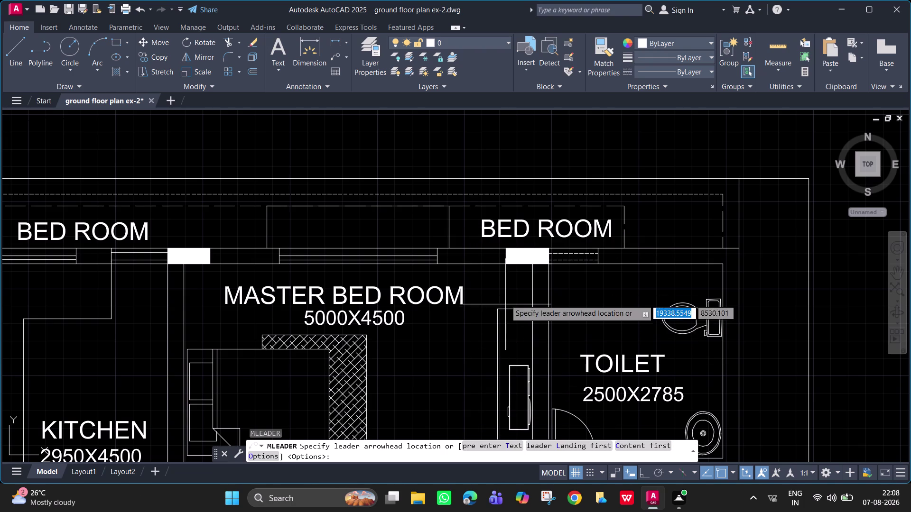
drag(453, 226, 467, 223)
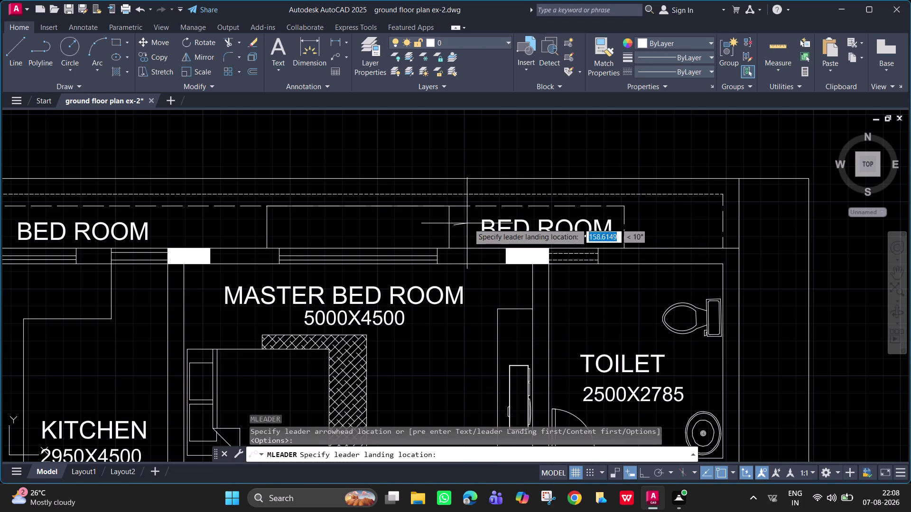
drag(467, 223, 486, 217)
click(486, 216)
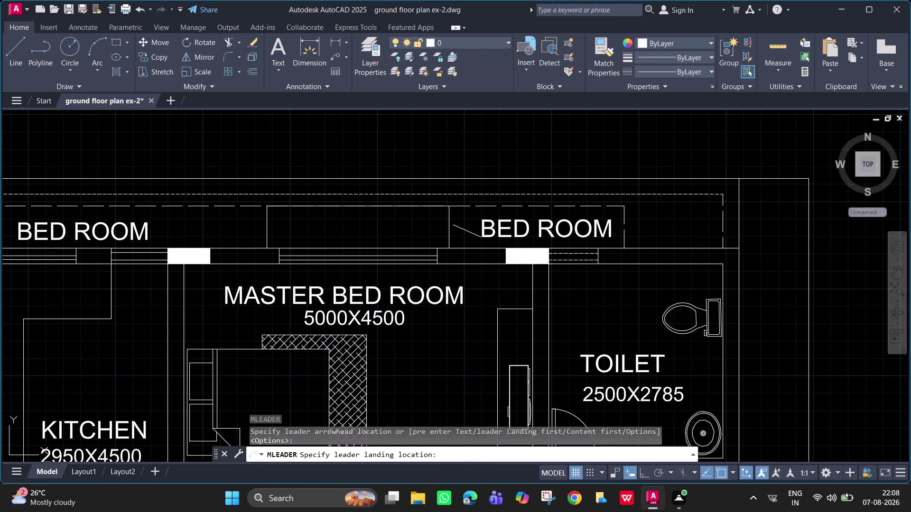
Enter COOLER REST as the leader's label text and finish editing.
scroll(up, 3)
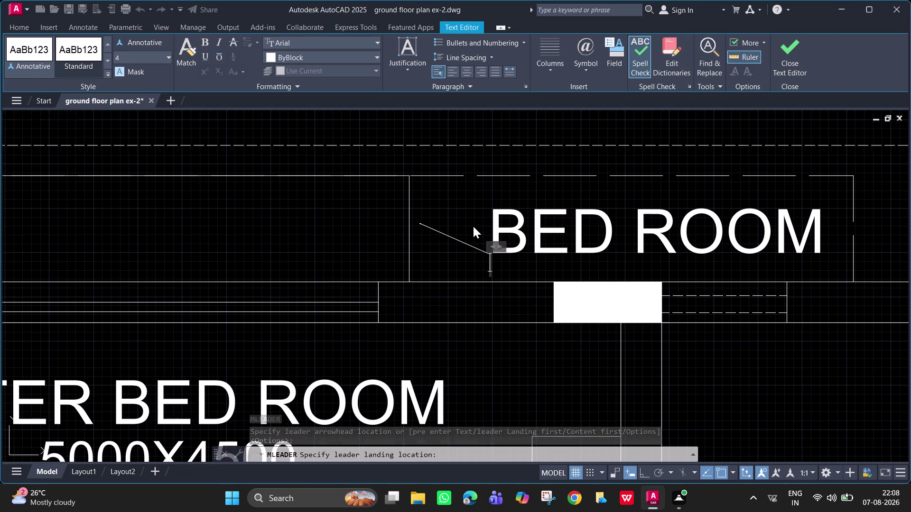
text(COO)
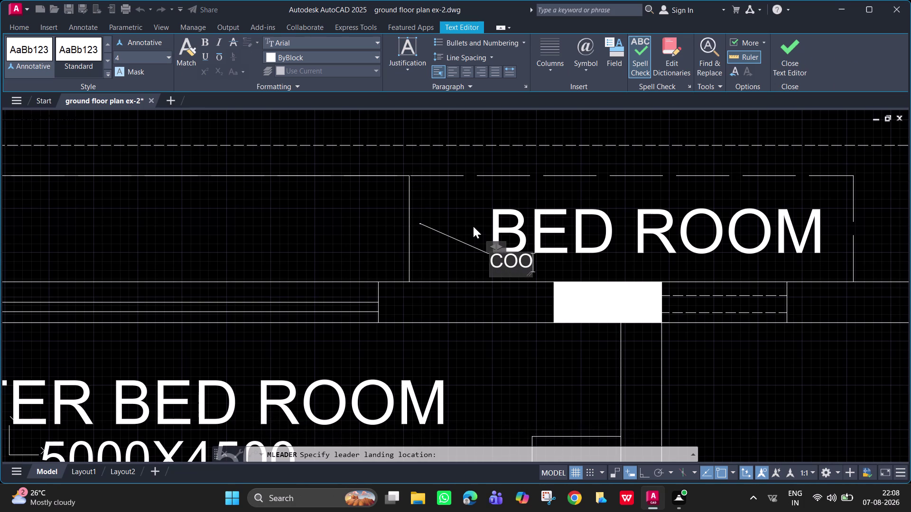
text(LER)
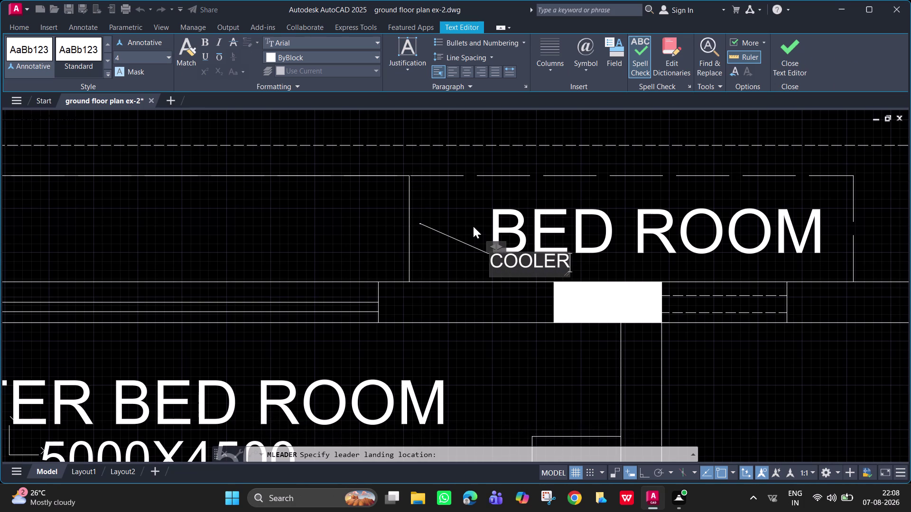
key(space)
text(RES)
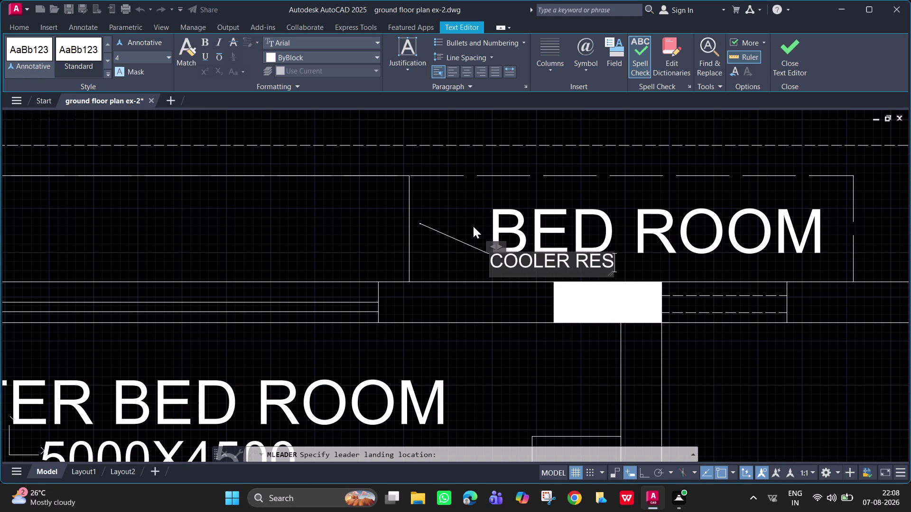
text(T)
key(Return)
key(Return)
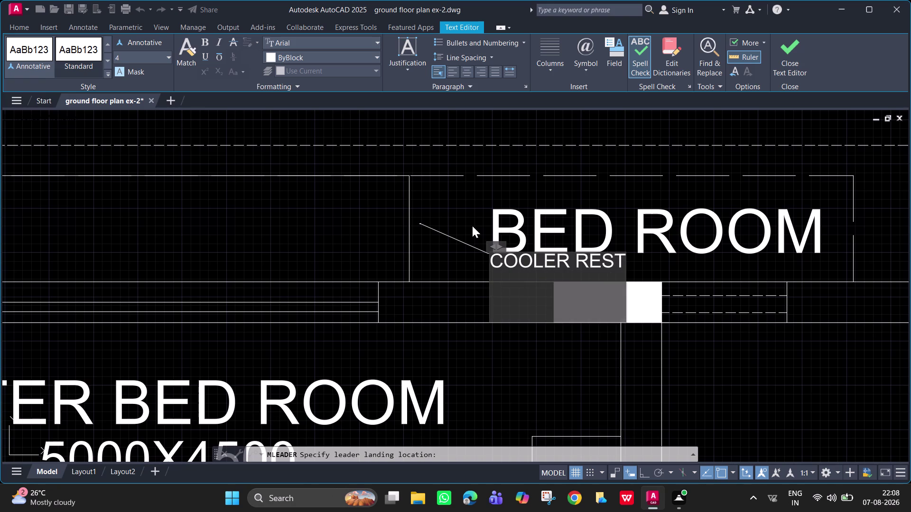
key(Escape)
key(Escape)
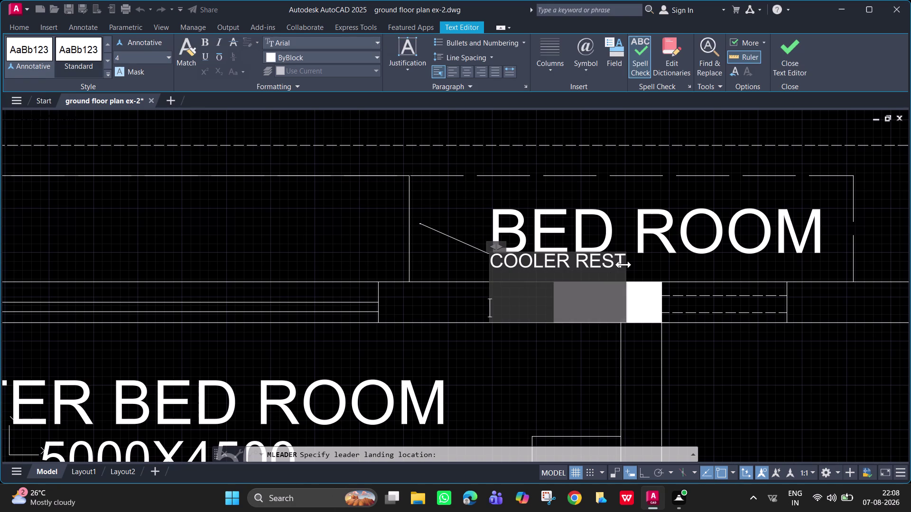
click(624, 265)
Window-select and delete the unwanted object around the leader end.
click(638, 268)
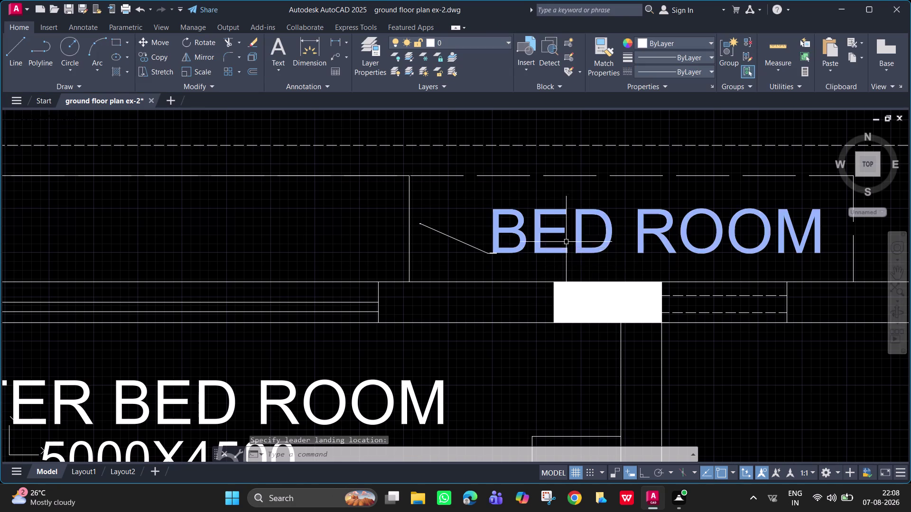
click(566, 236)
click(622, 255)
click(612, 239)
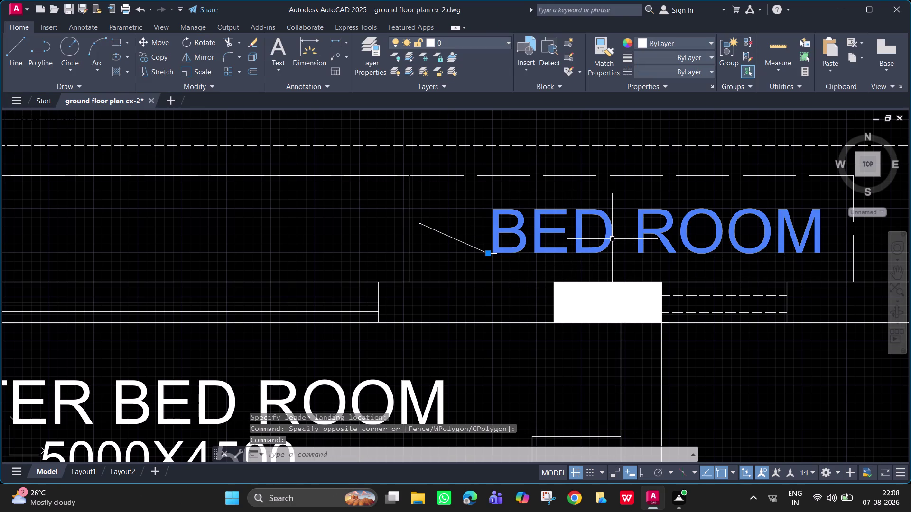
key(Delete)
Select the COOLER REST leader and try stretching its text width, then cancel.
scroll(up, 3)
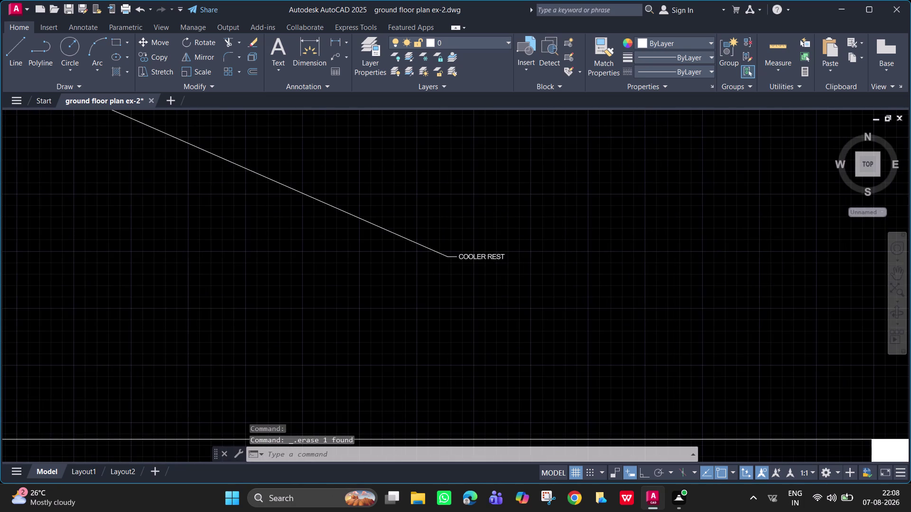
click(490, 257)
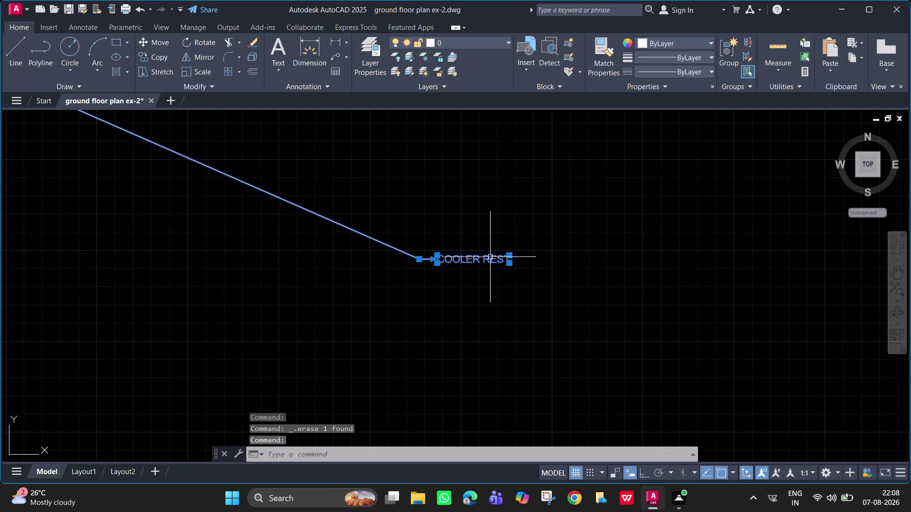
drag(511, 263, 557, 281)
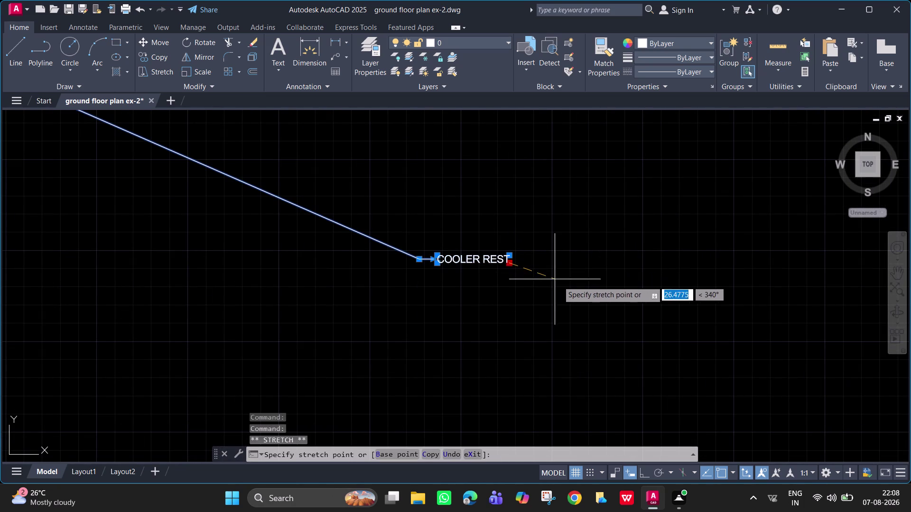
drag(557, 281, 573, 289)
key(Escape)
Pan and zoom along the leader line to inspect it, then clear the selection.
scroll(up, 3)
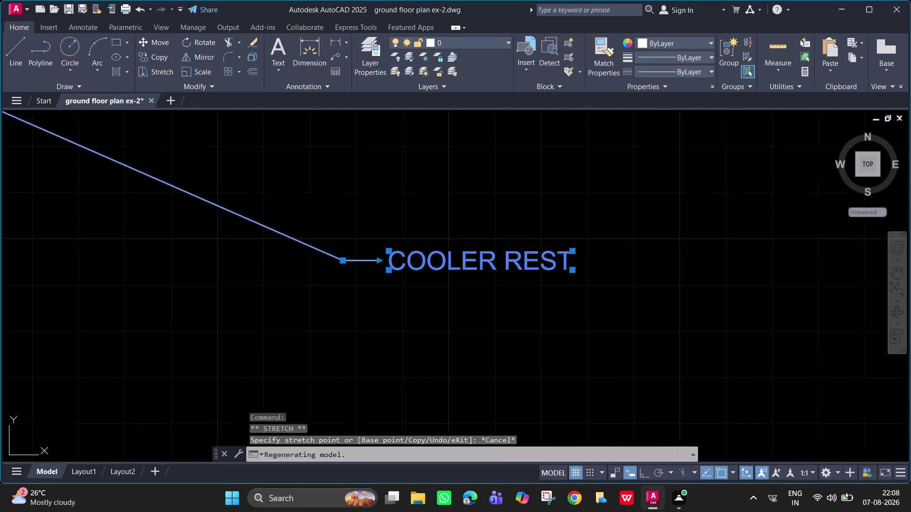
scroll(down, 3)
scroll(up, 3)
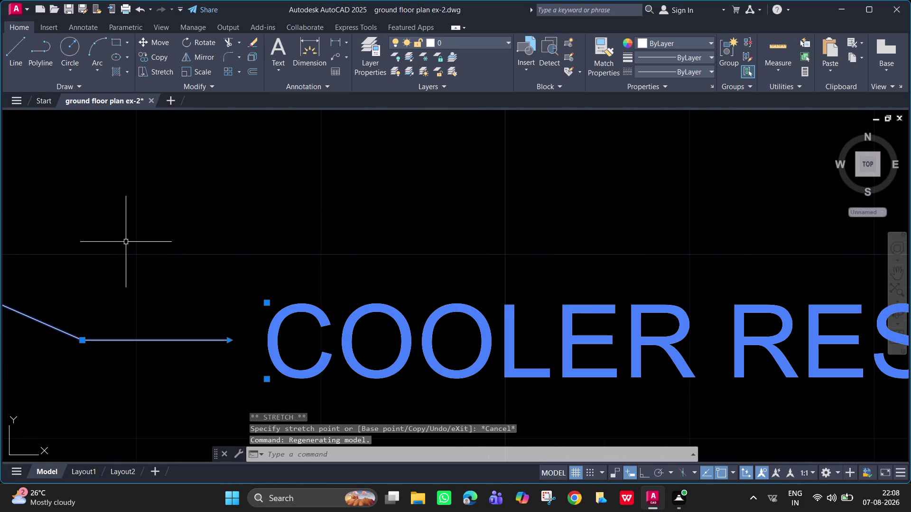
scroll(down, 3)
middle_drag(129, 244, 389, 354)
scroll(down, 3)
middle_drag(147, 186, 533, 330)
middle_drag(242, 219, 461, 290)
scroll(up, 3)
scroll(down, 3)
key(Escape)
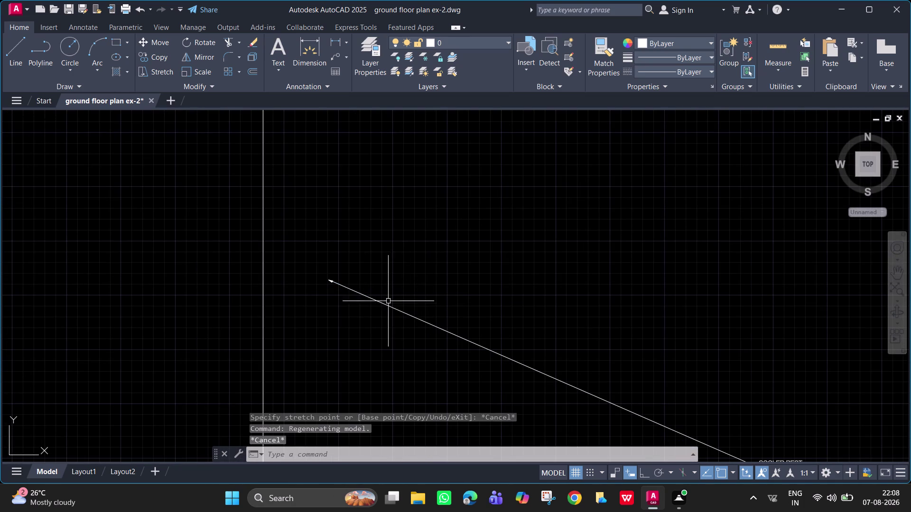
text(MUL)
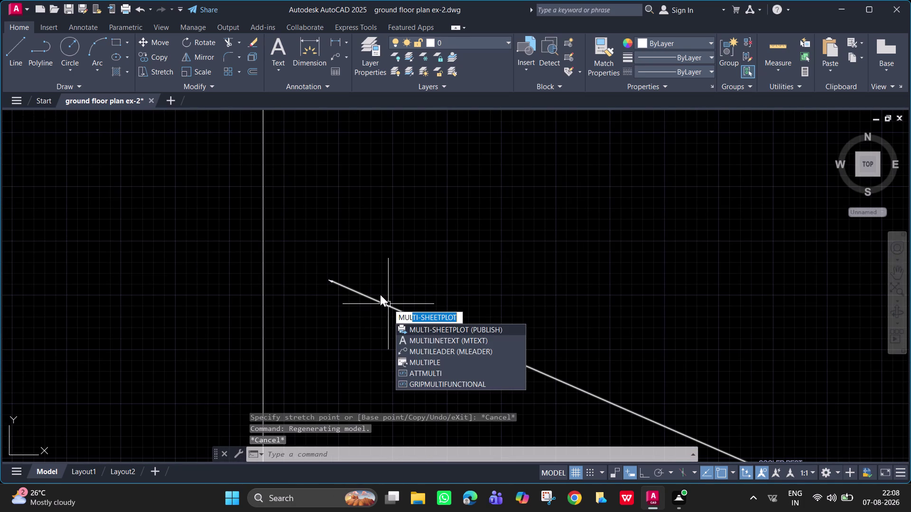
click(448, 349)
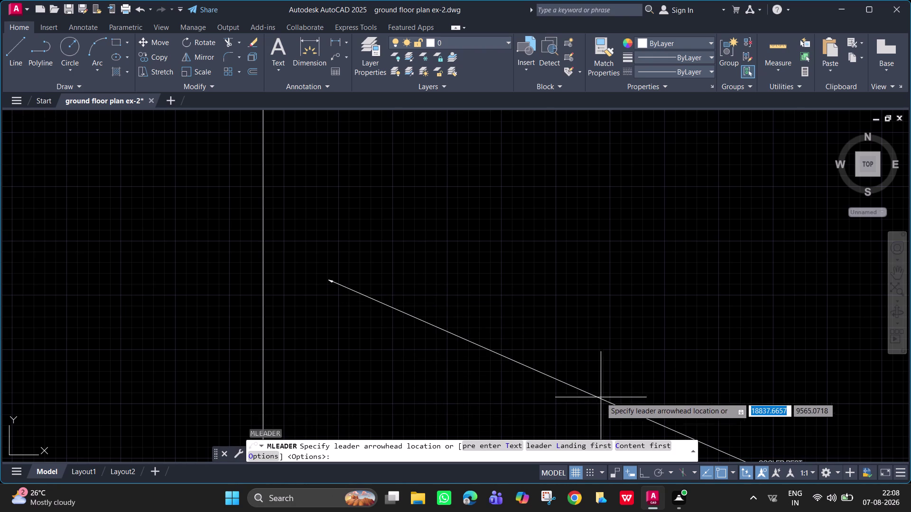
click(262, 455)
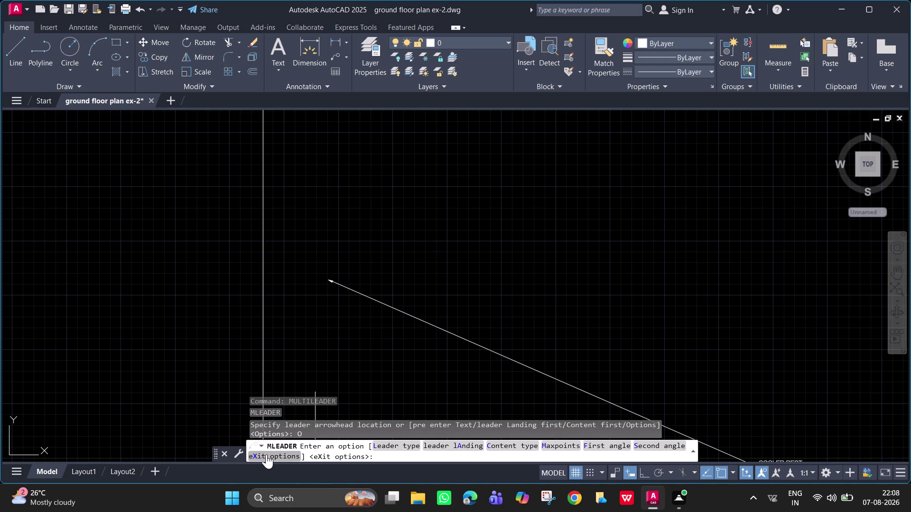
click(415, 444)
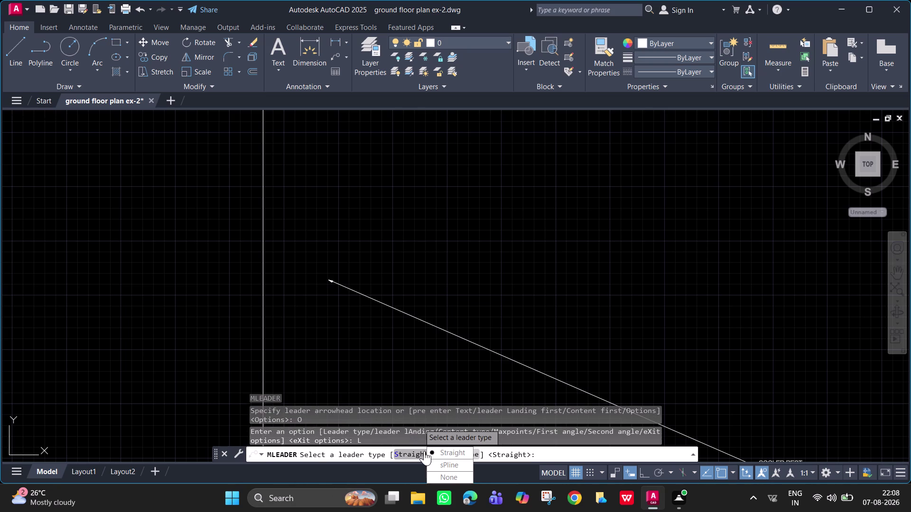
click(424, 452)
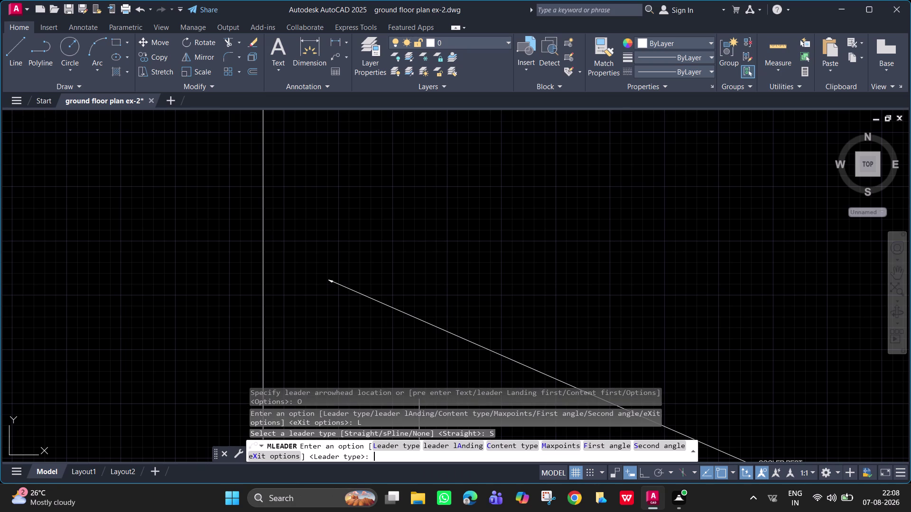
click(449, 447)
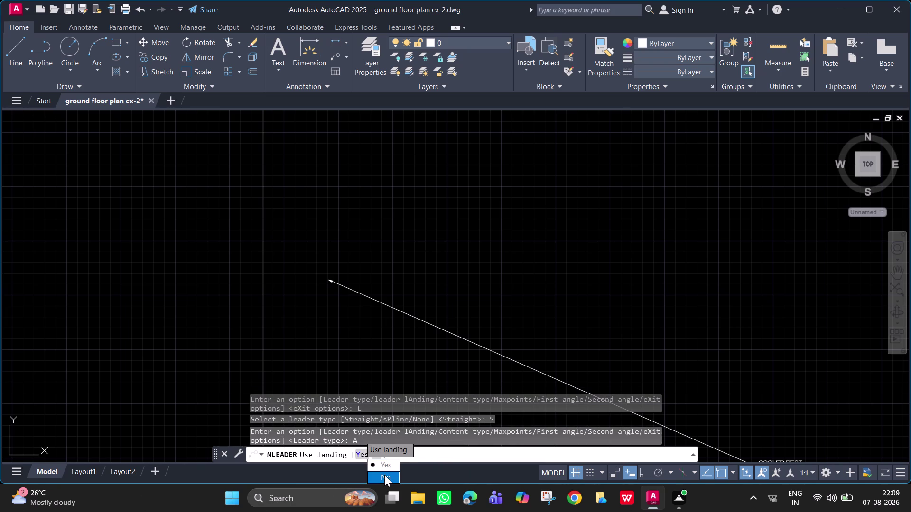
drag(385, 475, 420, 445)
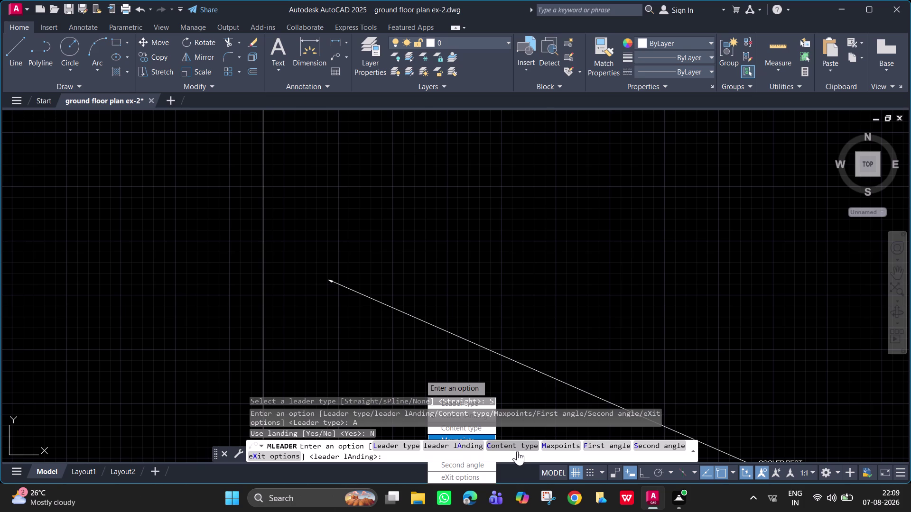
click(518, 447)
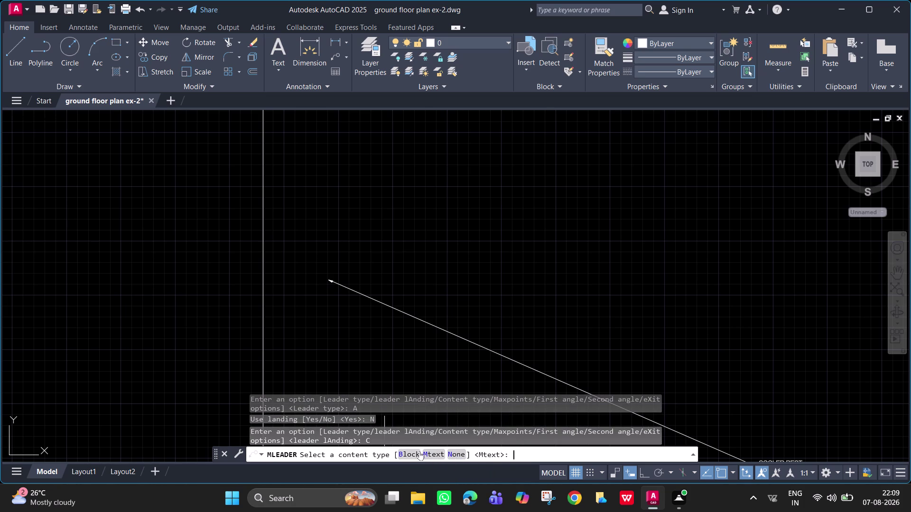
click(409, 452)
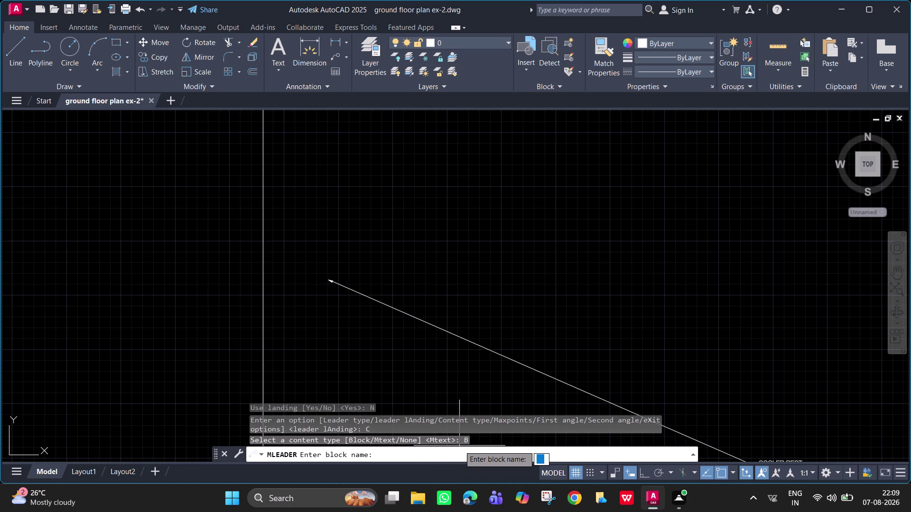
key(Escape)
key(Escape)
key(Escape)
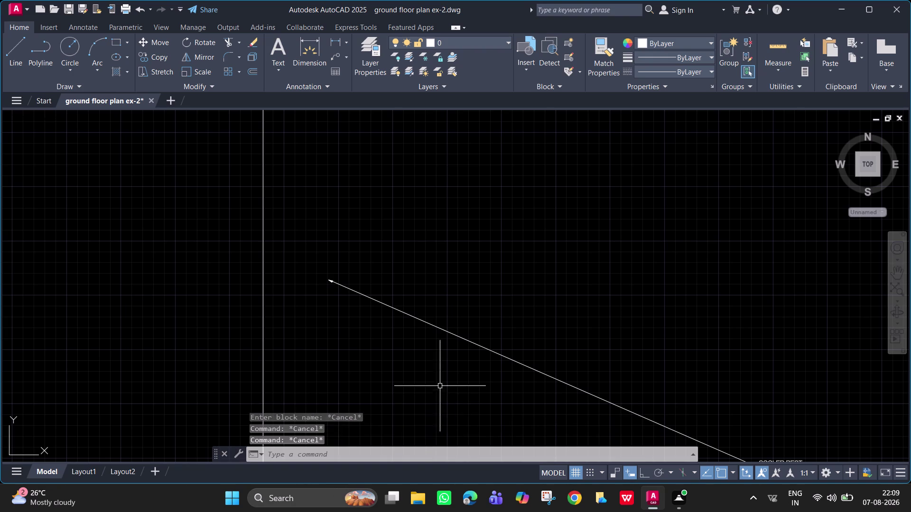
scroll(down, 3)
scroll(up, 3)
Delete the COOLER REST leader and view the strip above the master bedroom.
scroll(up, 3)
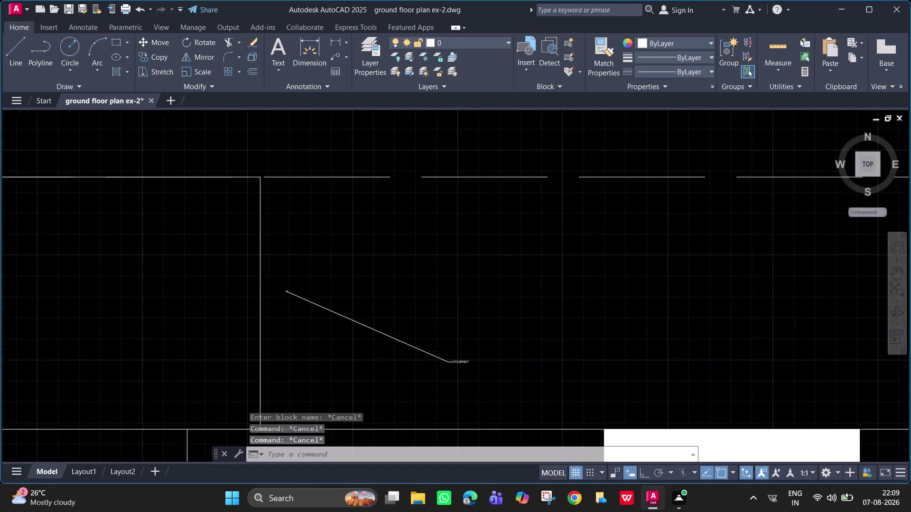
click(459, 350)
key(Delete)
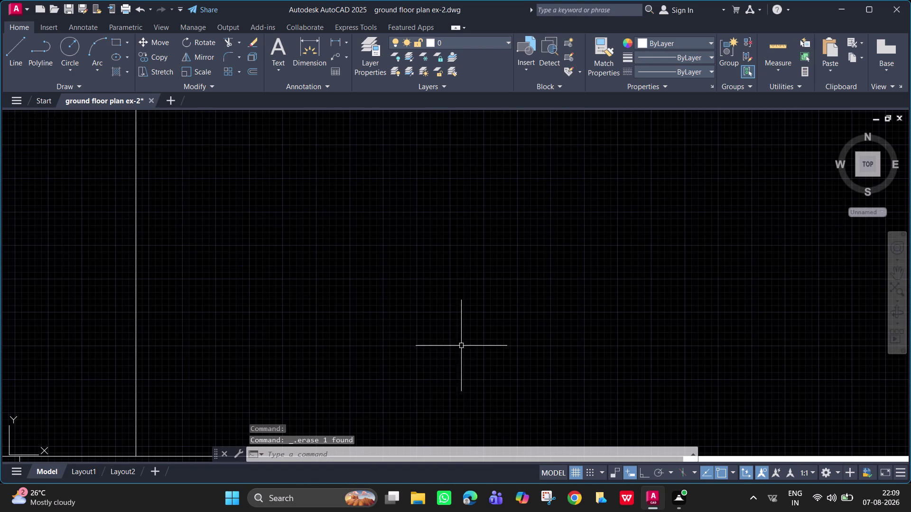
scroll(down, 3)
middle_drag(450, 330, 465, 325)
scroll(down, 3)
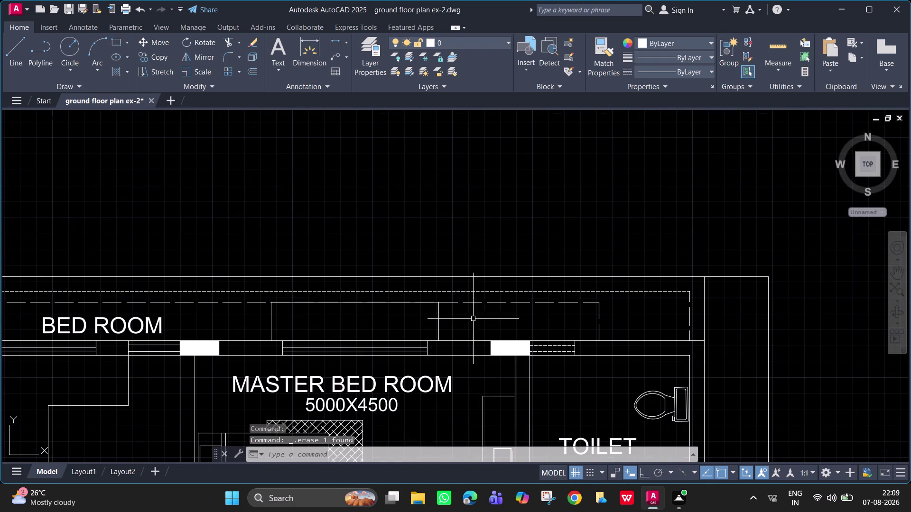
Copy the MASTER BED ROOM label into the strip above the room.
click(430, 391)
key(c)
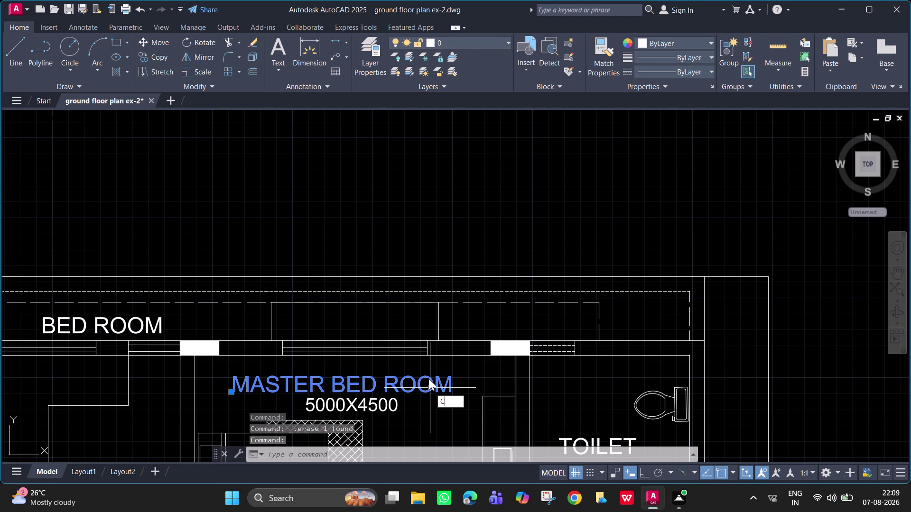
text(O)
key(space)
drag(431, 387, 431, 387)
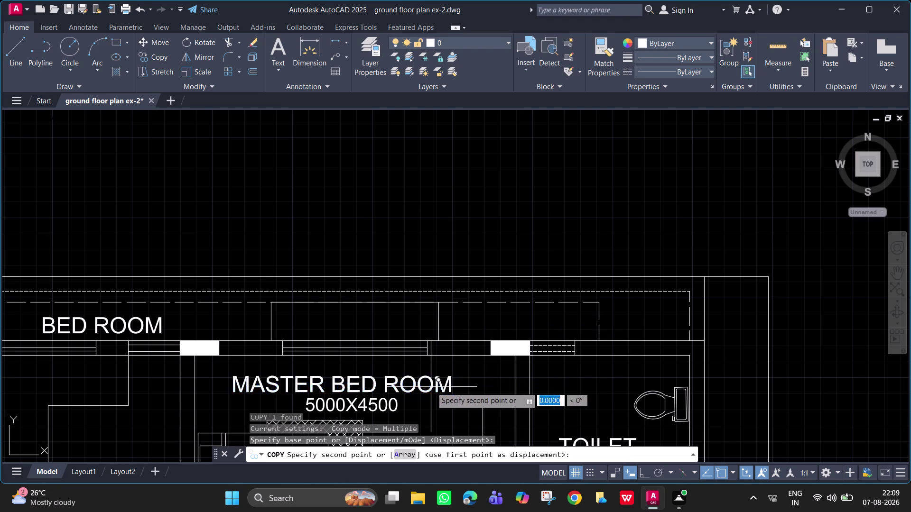
drag(431, 387, 570, 327)
click(570, 327)
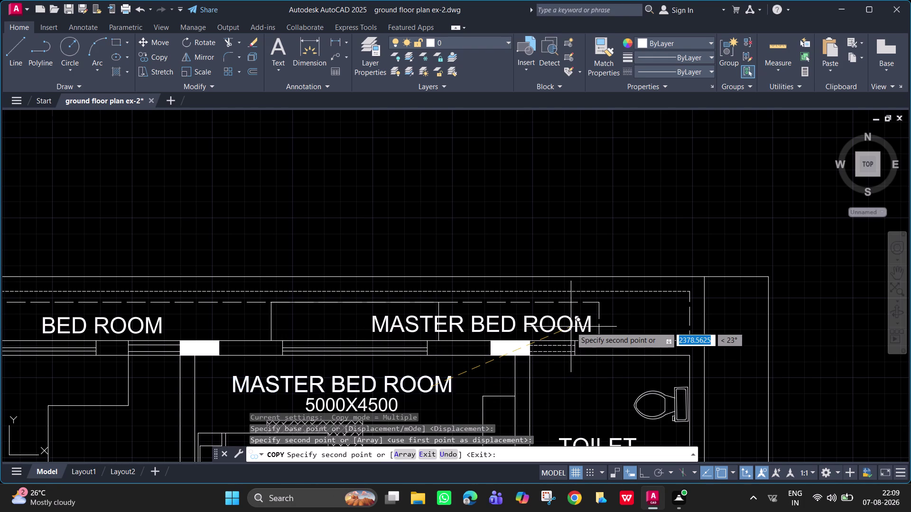
key(Escape)
Change the copied label's text to COOLER REST.
double_click(538, 332)
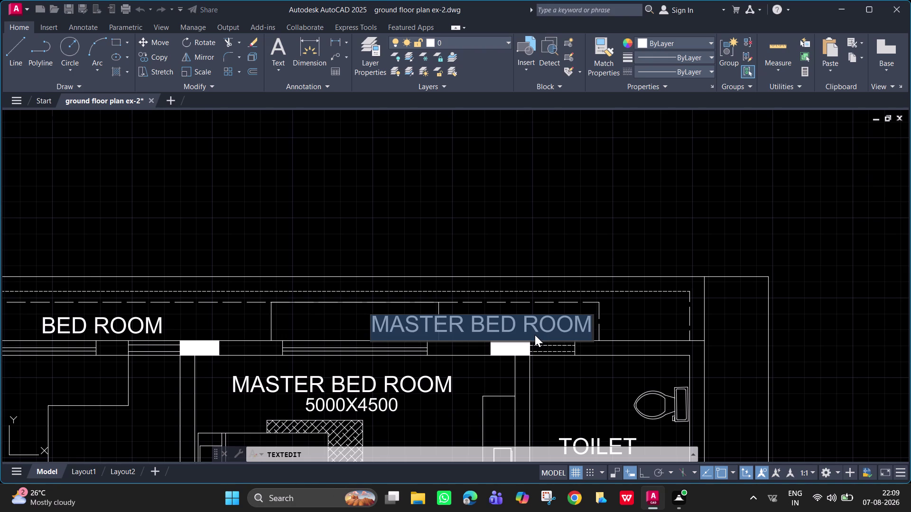
text(COOLER)
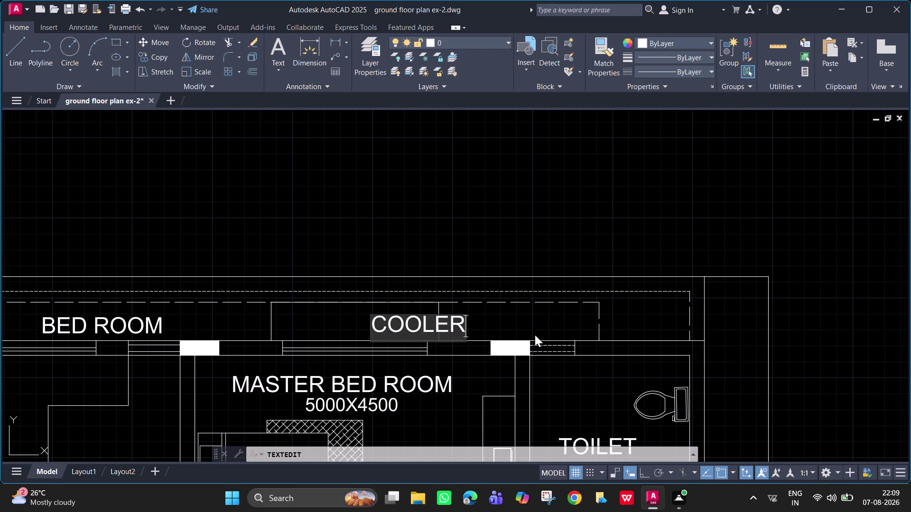
key(space)
text(RE)
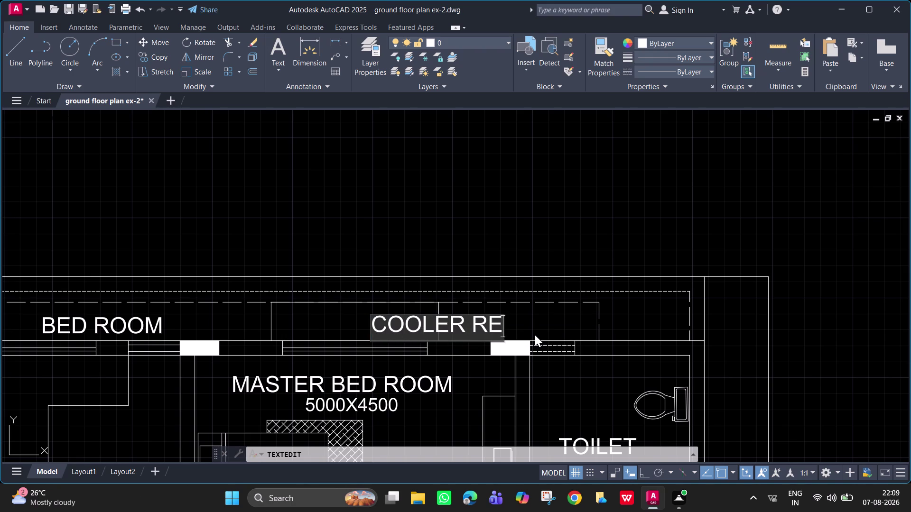
text(ST)
key(Return)
key(Return)
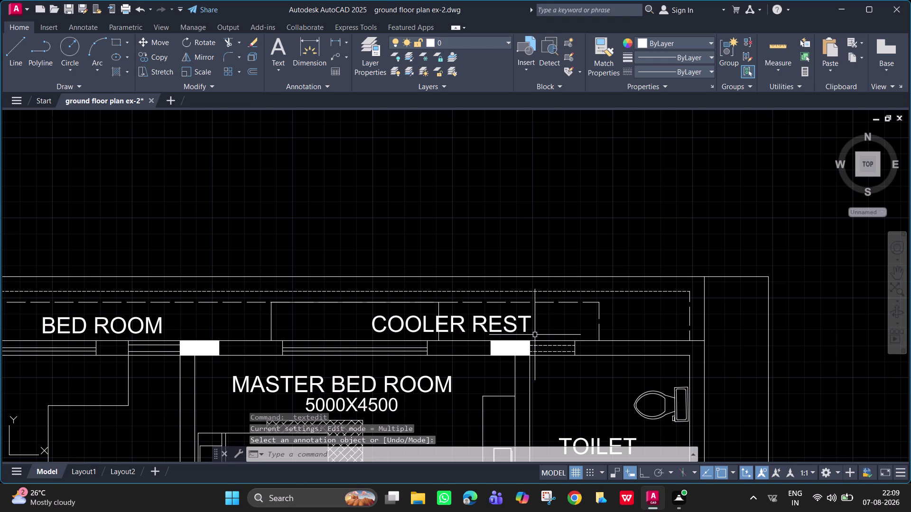
scroll(up, 3)
Center the view on COOLER REST and cancel two misplaced line starts.
middle_drag(367, 312, 454, 331)
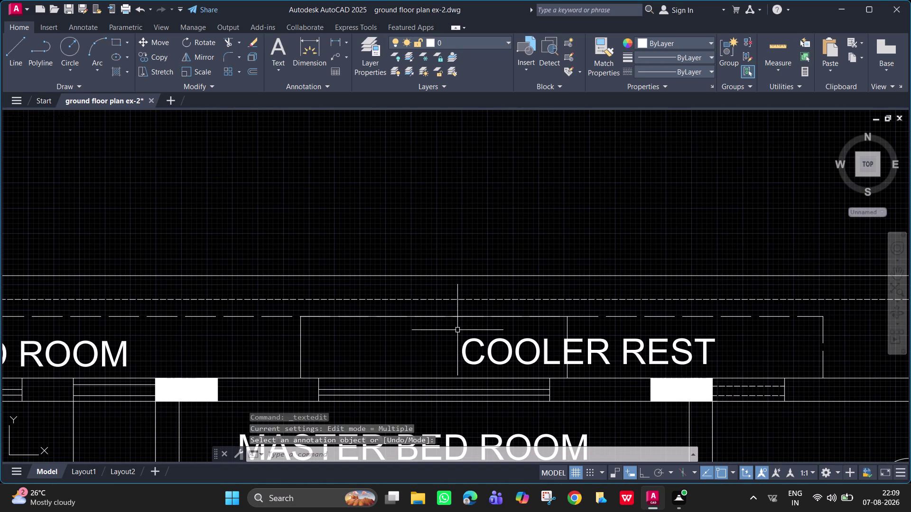
key(l)
key(space)
key(Escape)
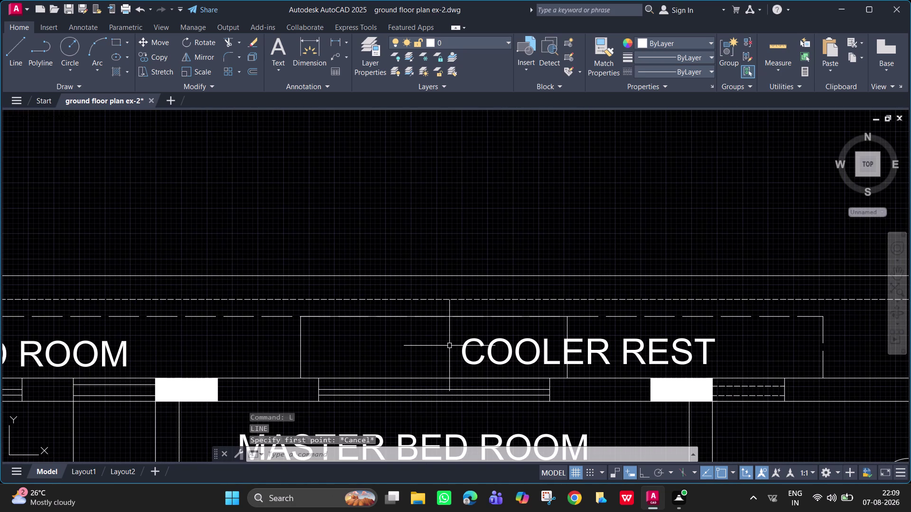
text(L)
key(space)
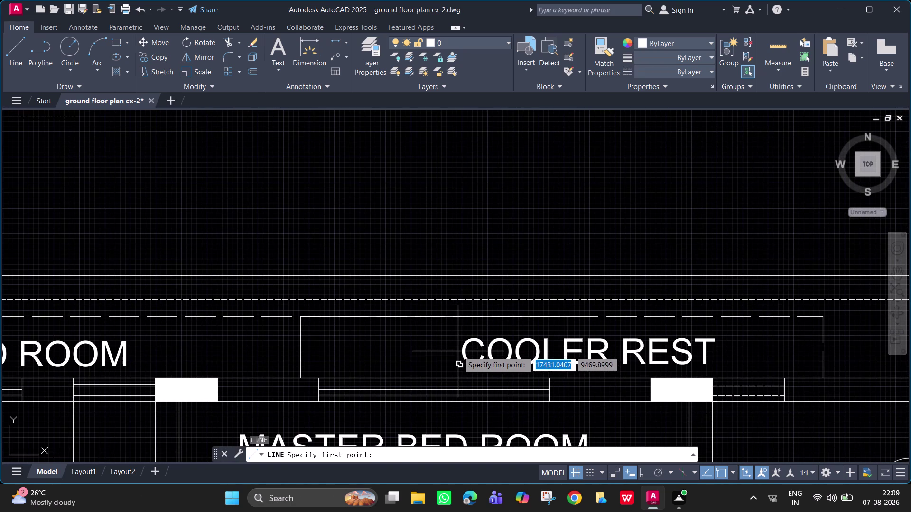
click(458, 351)
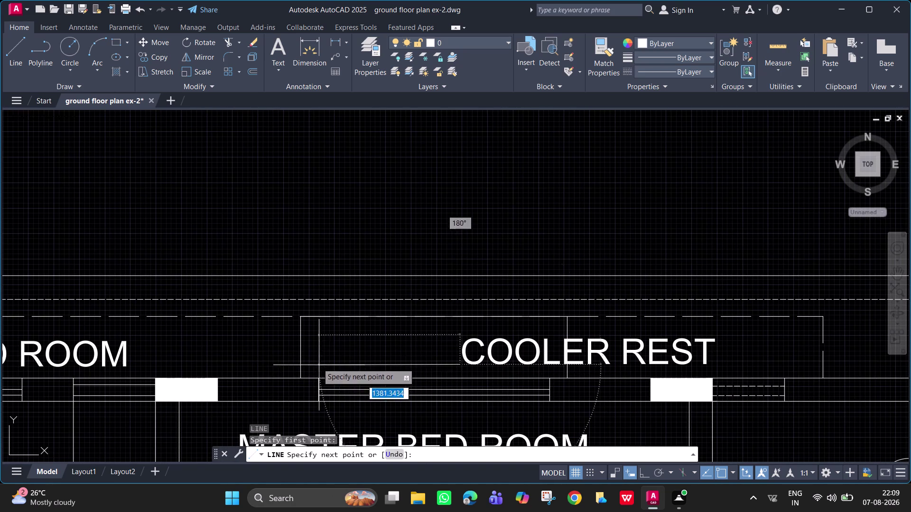
key(Escape)
Draw the horizontal arrow shaft leftward from just left of COOLER REST.
text(L)
key(space)
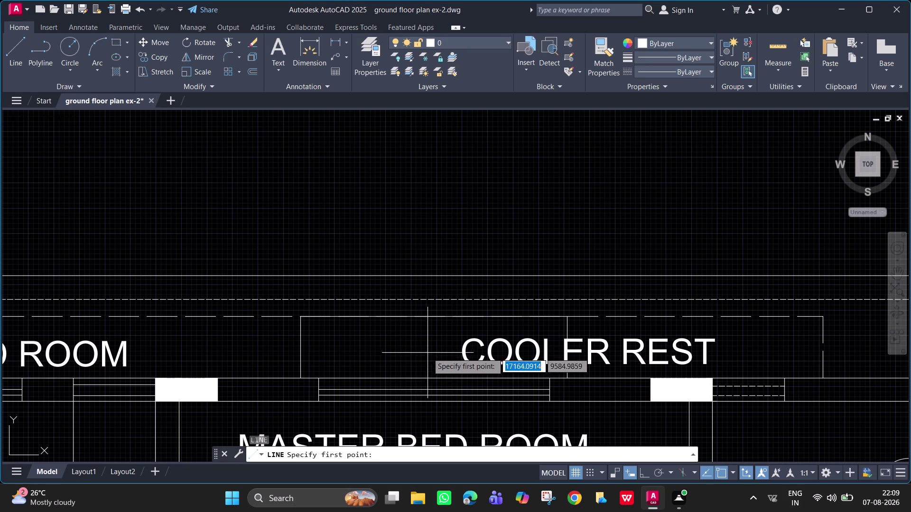
click(453, 348)
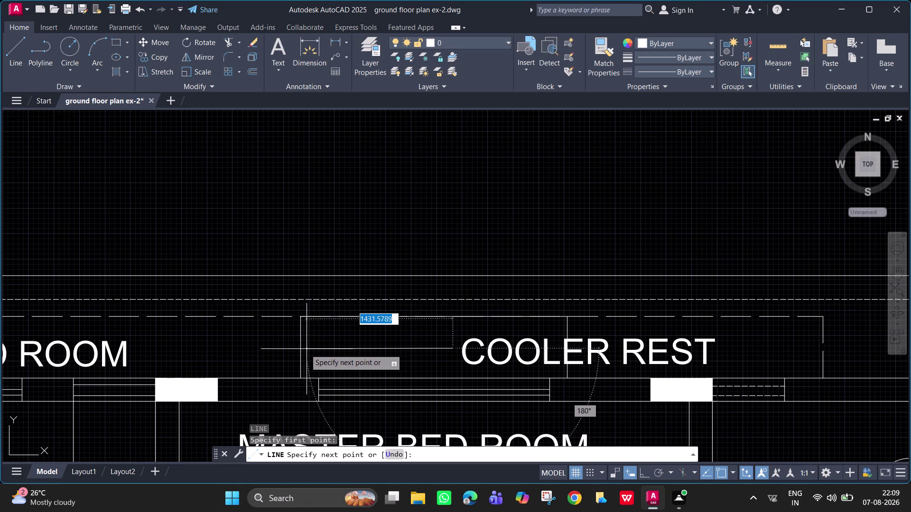
click(304, 349)
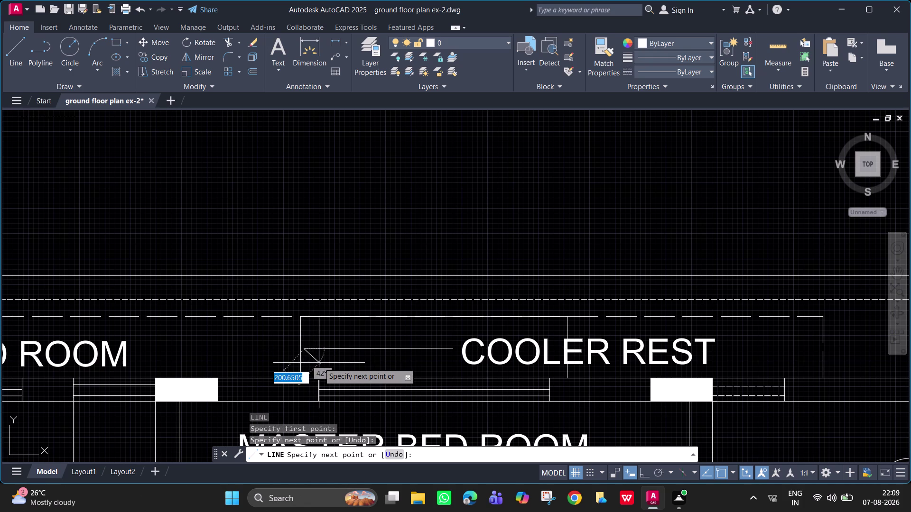
Add the triangular arrowhead strokes at the shaft's left tip, toggling Ortho for the vertical edge.
click(321, 364)
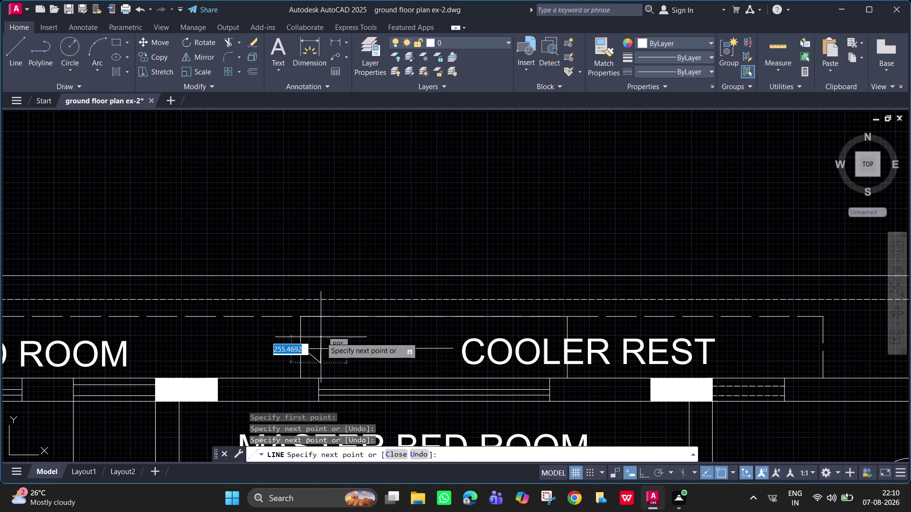
key(F8)
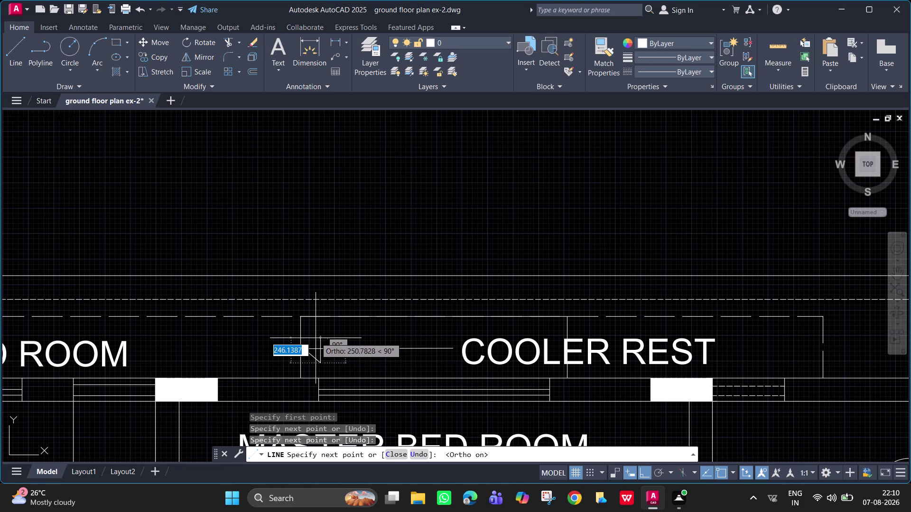
click(321, 338)
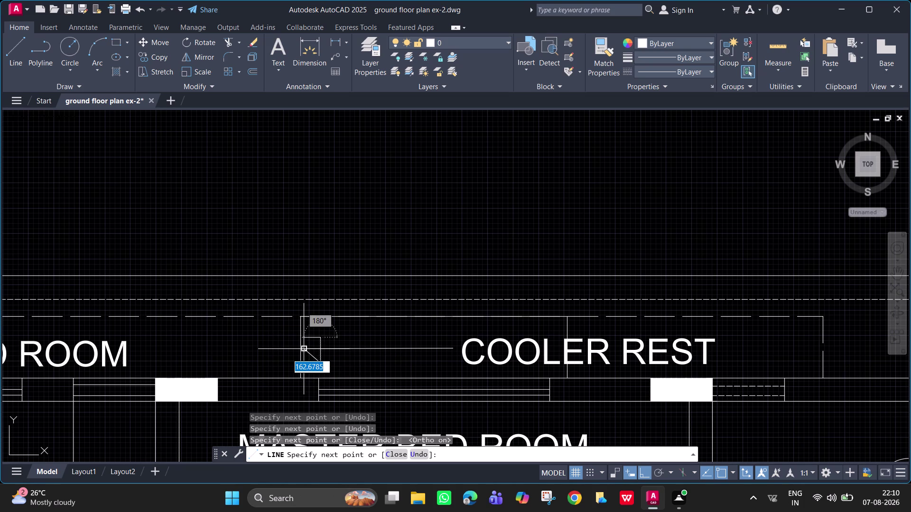
key(F8)
click(305, 347)
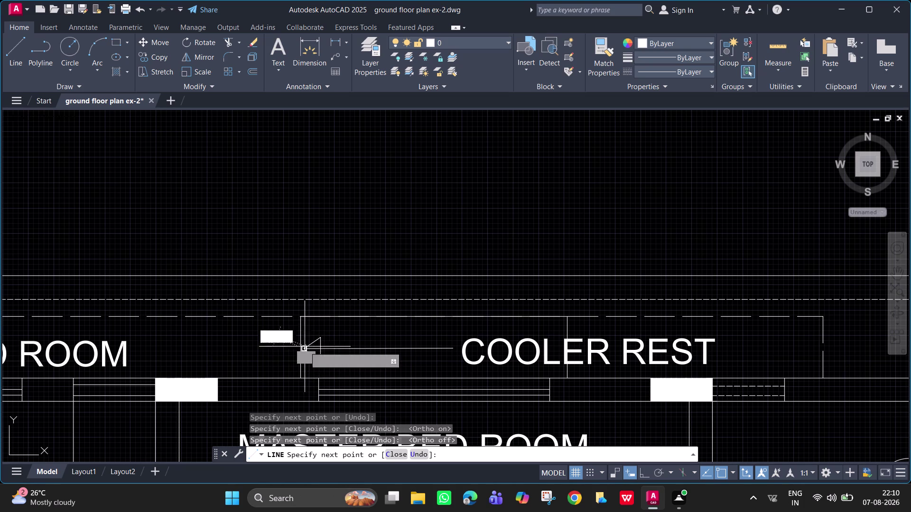
key(Escape)
scroll(down, 3)
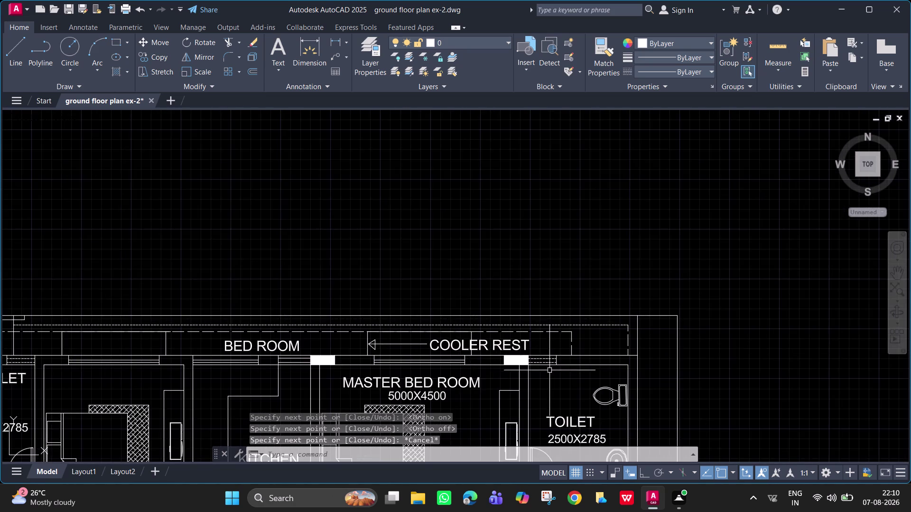
middle_drag(545, 363, 528, 276)
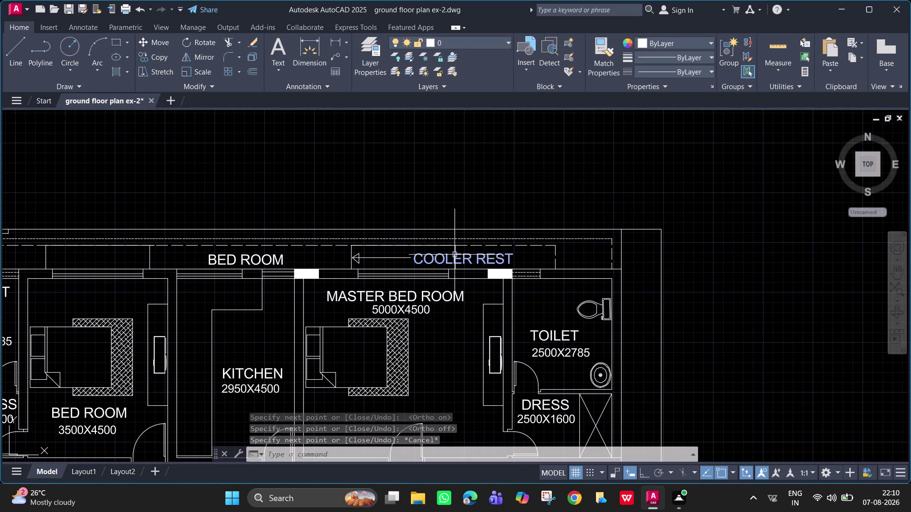
scroll(up, 3)
scroll(down, 3)
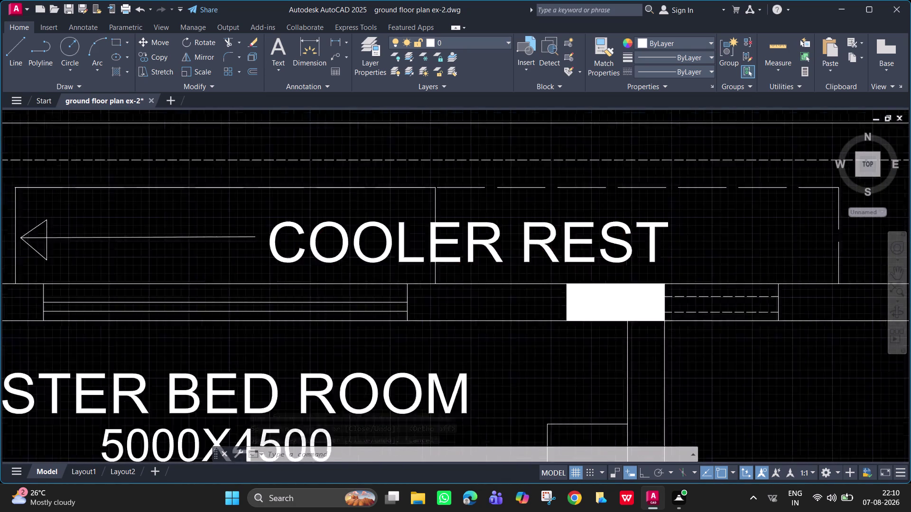
scroll(down, 3)
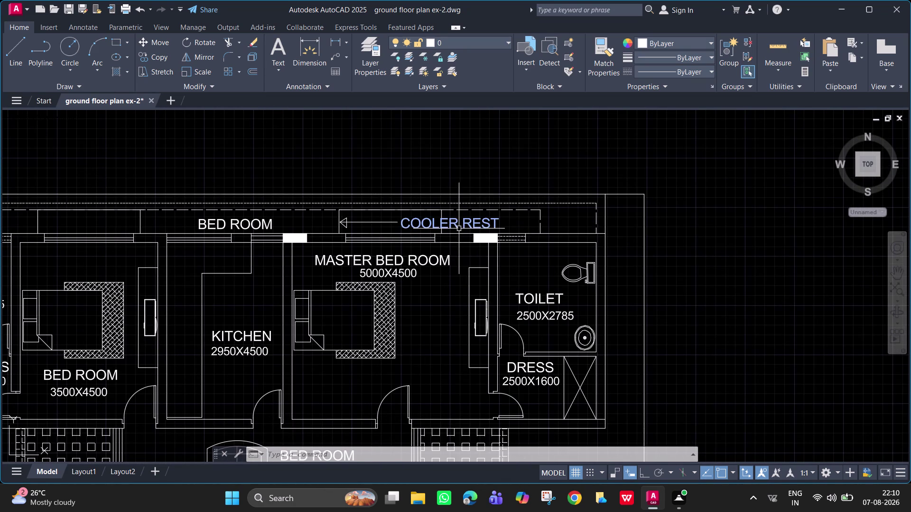
scroll(up, 3)
scroll(down, 3)
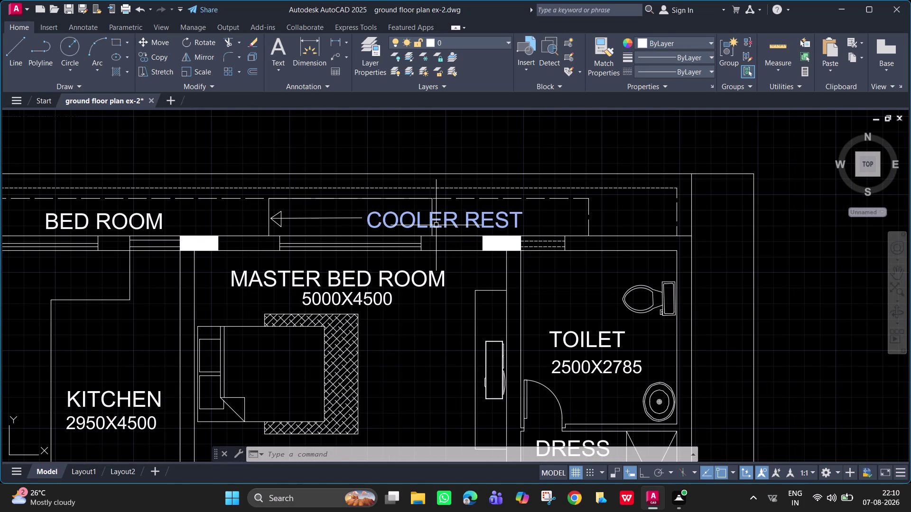